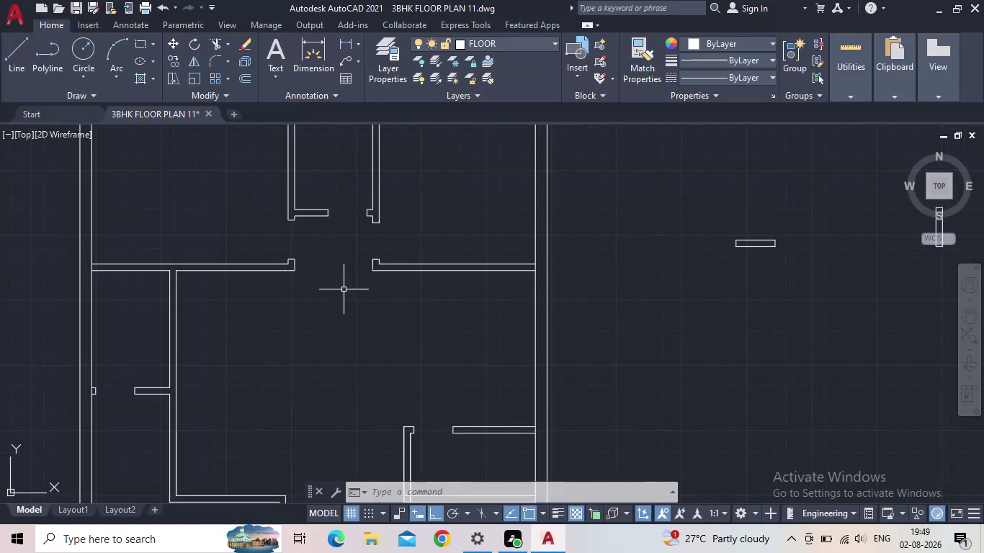
Erase the two stray wall lines right of the plan and open the architectural tool palettes.
middle_drag(347, 303, 445, 269)
scroll(down, 3)
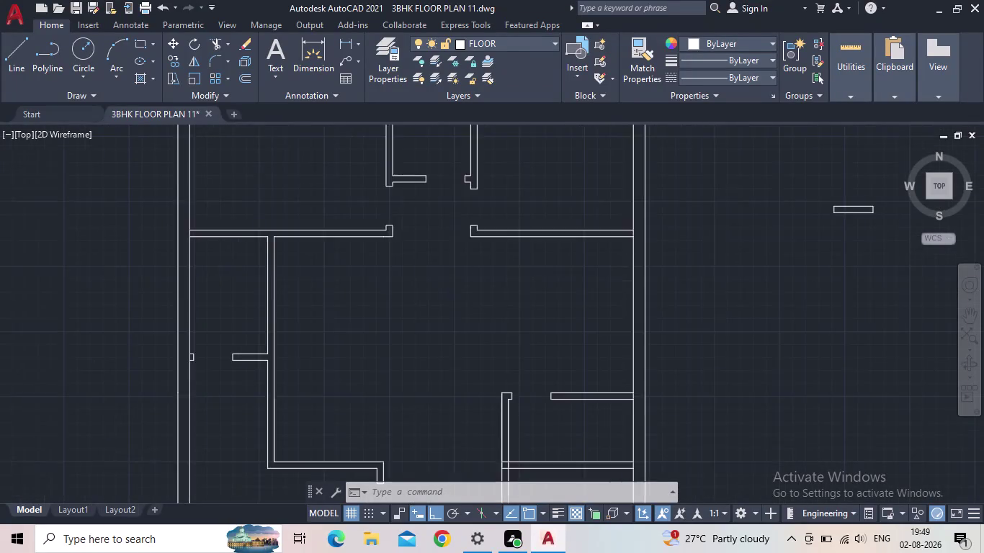
middle_drag(469, 330, 453, 229)
middle_drag(434, 258, 425, 333)
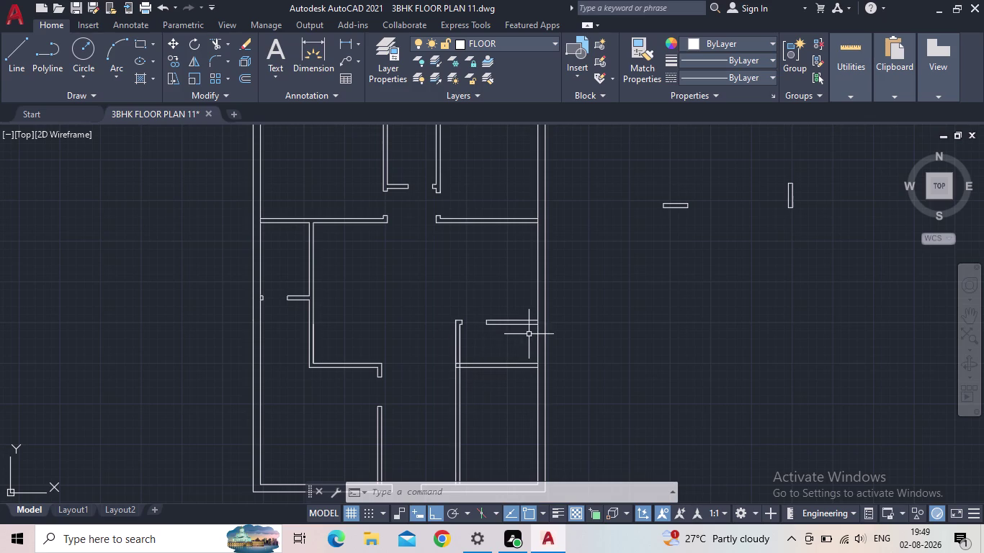
scroll(down, 3)
middle_drag(650, 342, 590, 386)
drag(606, 372, 584, 356)
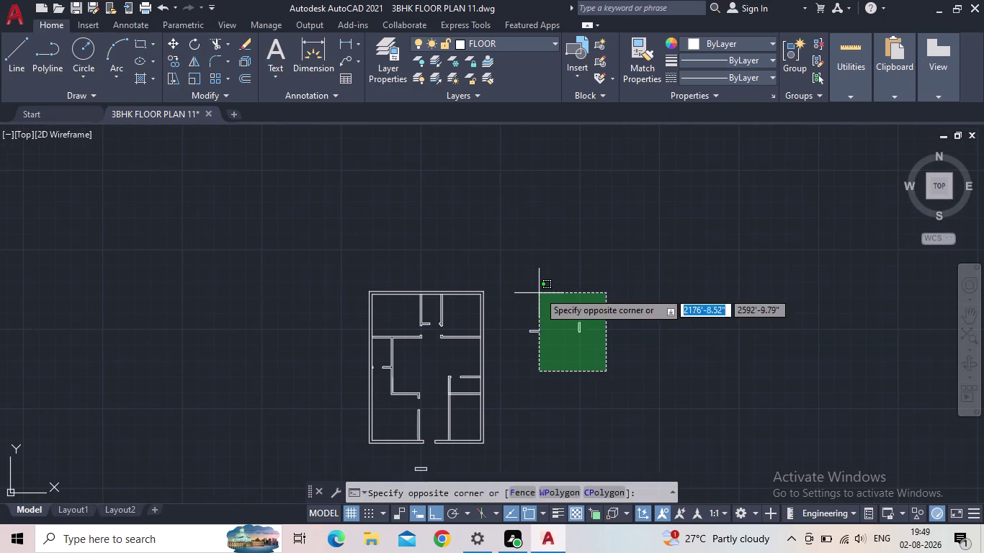
click(513, 284)
key(Delete)
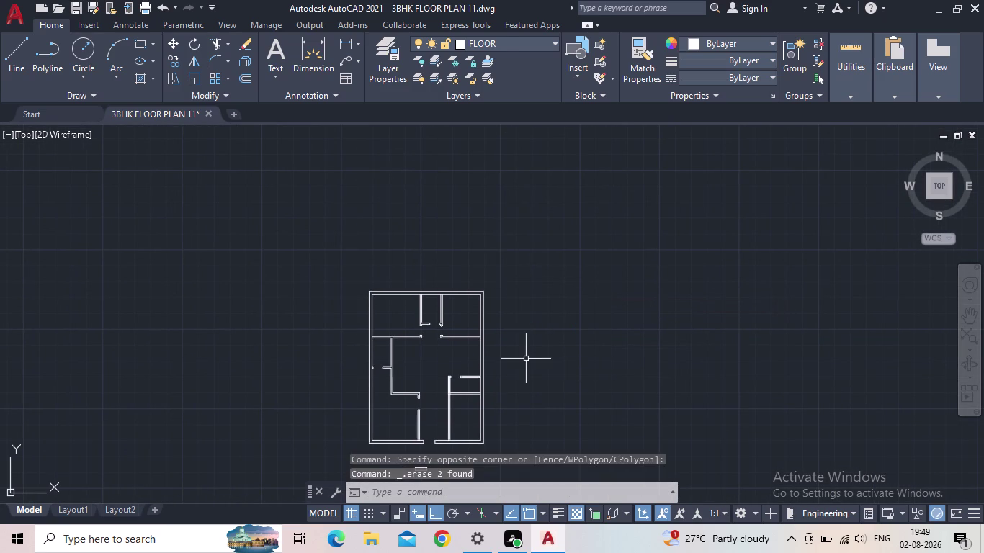
text(TOOL)
key(Return)
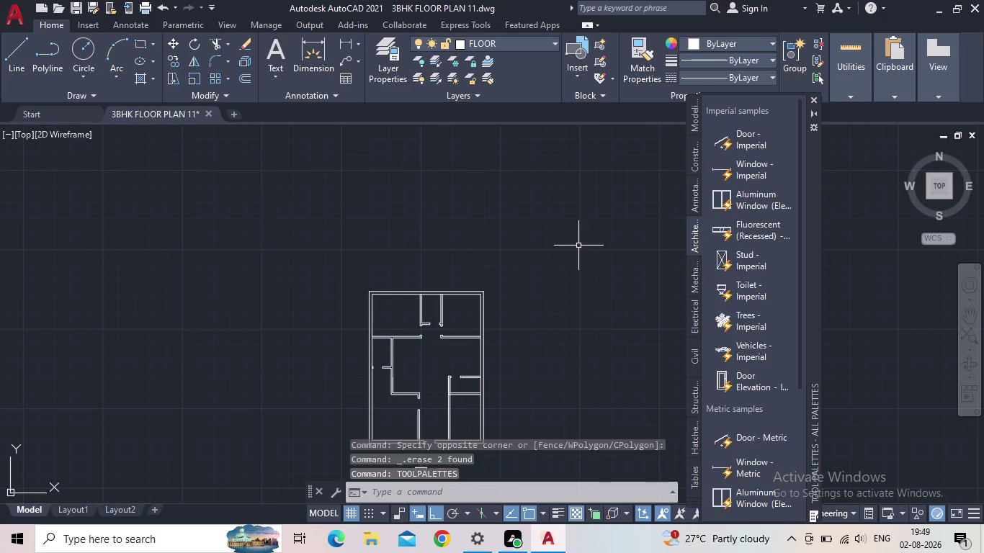
Abandon the first Door - Imperial placement and clear the stray selection.
drag(751, 140, 562, 246)
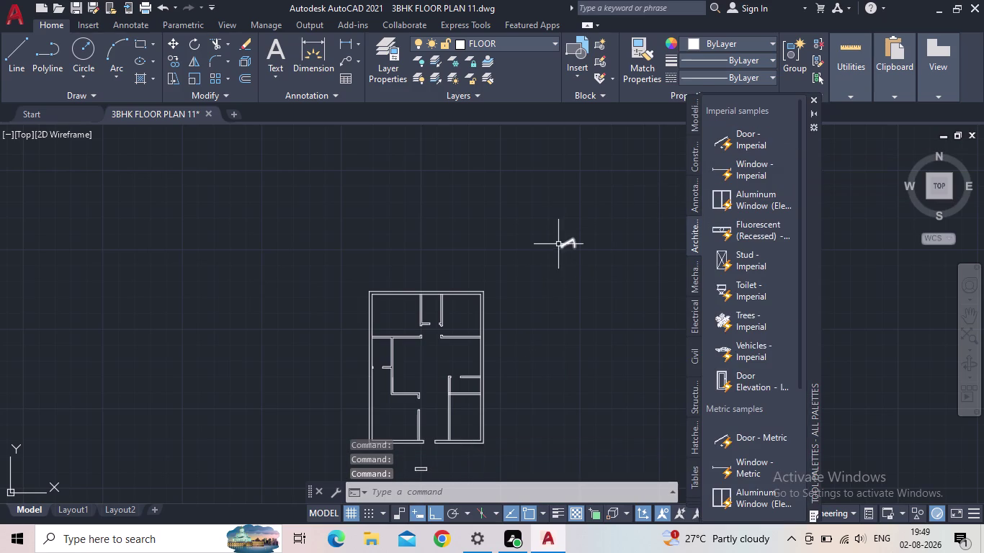
key(Escape)
click(581, 255)
click(540, 225)
key(Delete)
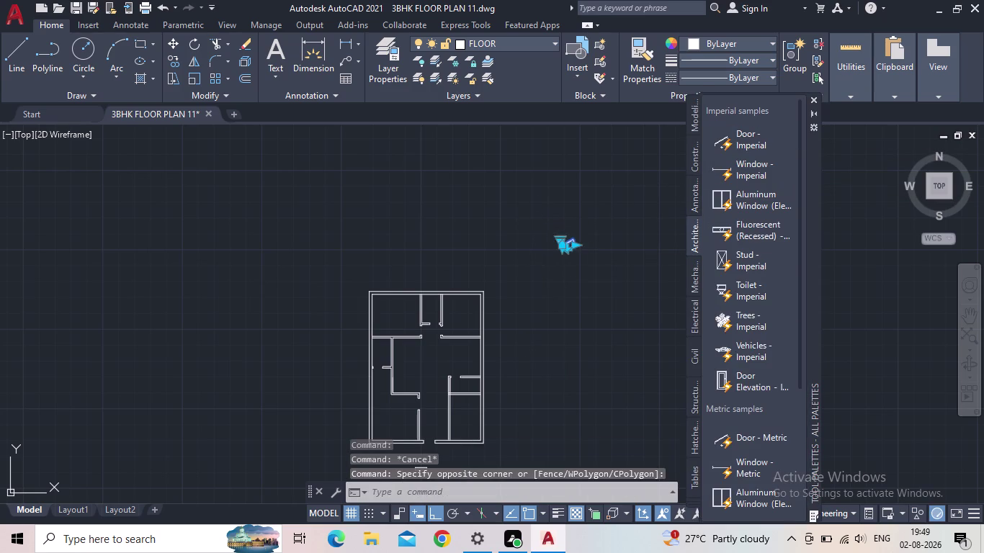
Set DOOR as the current layer in the Layer Properties Manager.
click(373, 68)
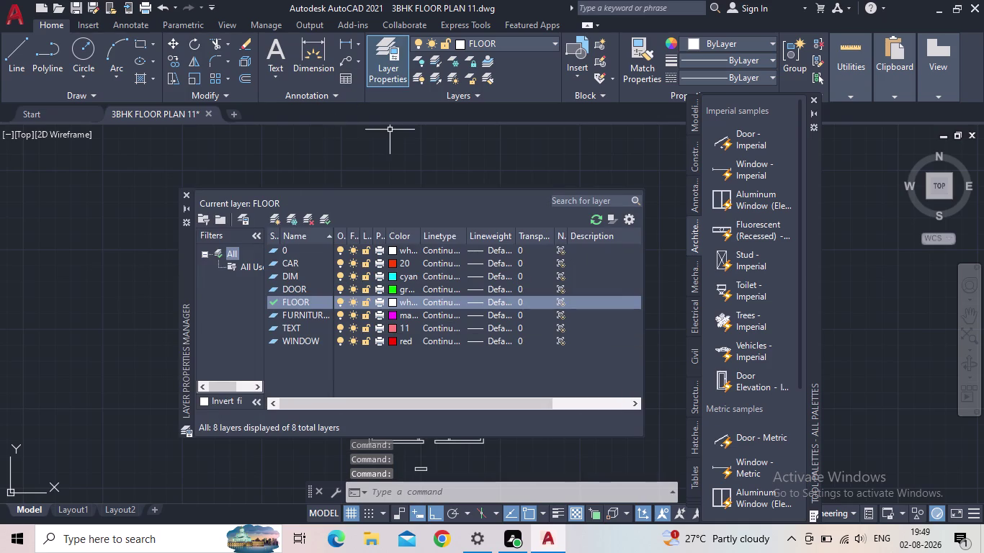
double_click(273, 290)
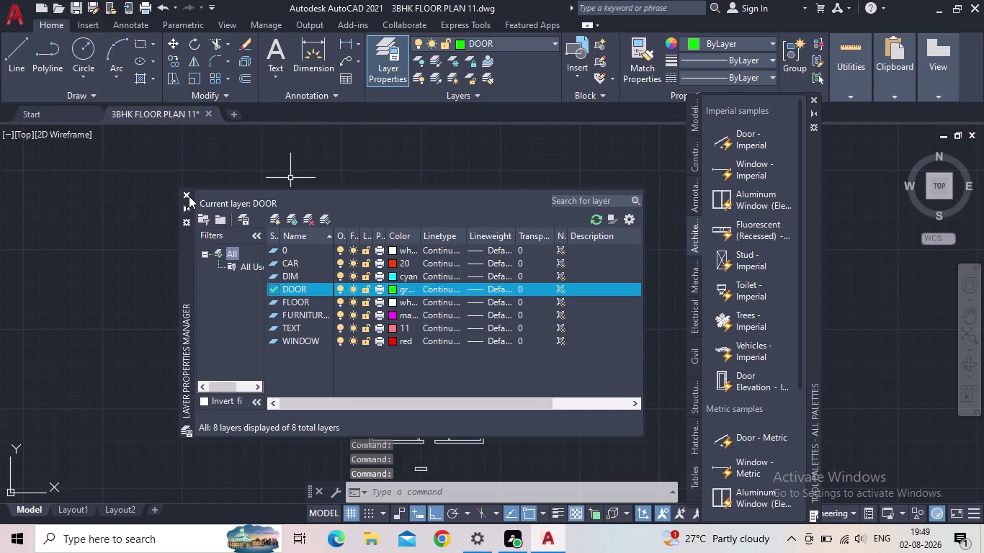
click(188, 195)
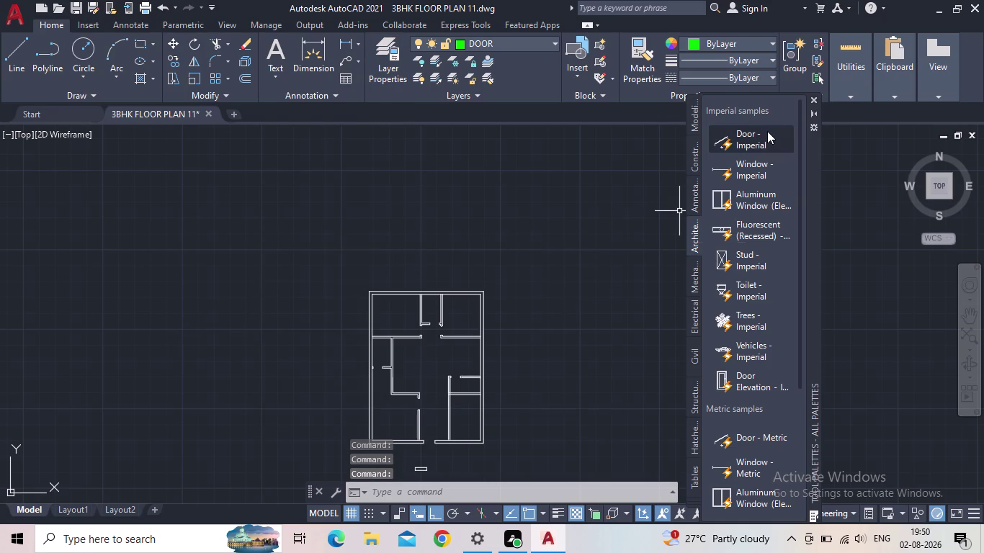
Place the Door - Imperial block in empty space and set its swing to Open 90°.
drag(759, 135, 568, 249)
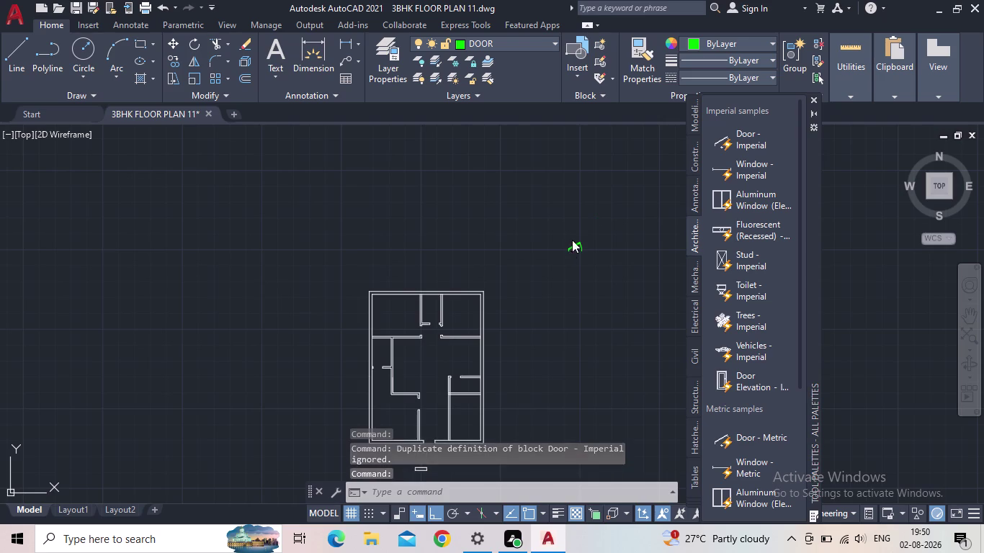
scroll(up, 3)
scroll(up, 3)
scroll(down, 3)
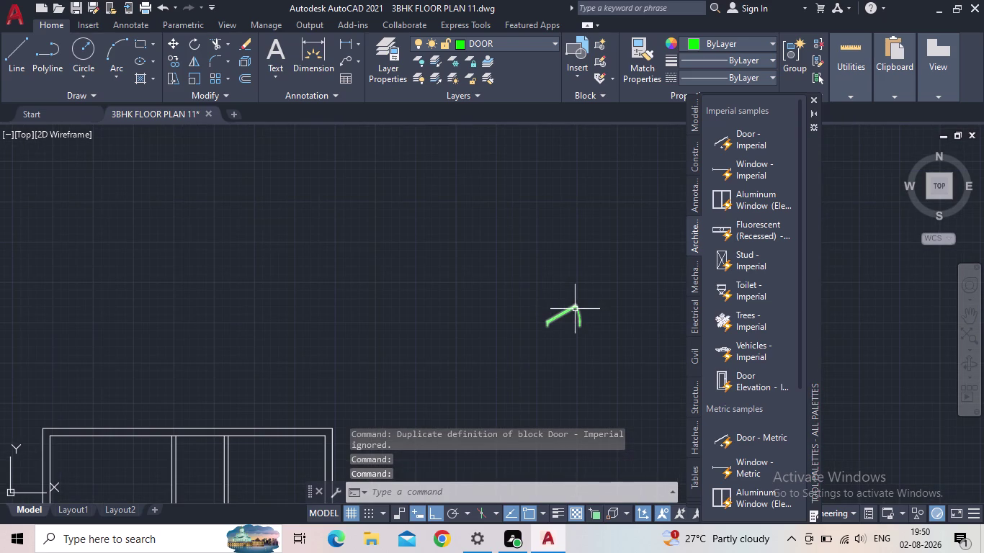
click(548, 319)
scroll(up, 3)
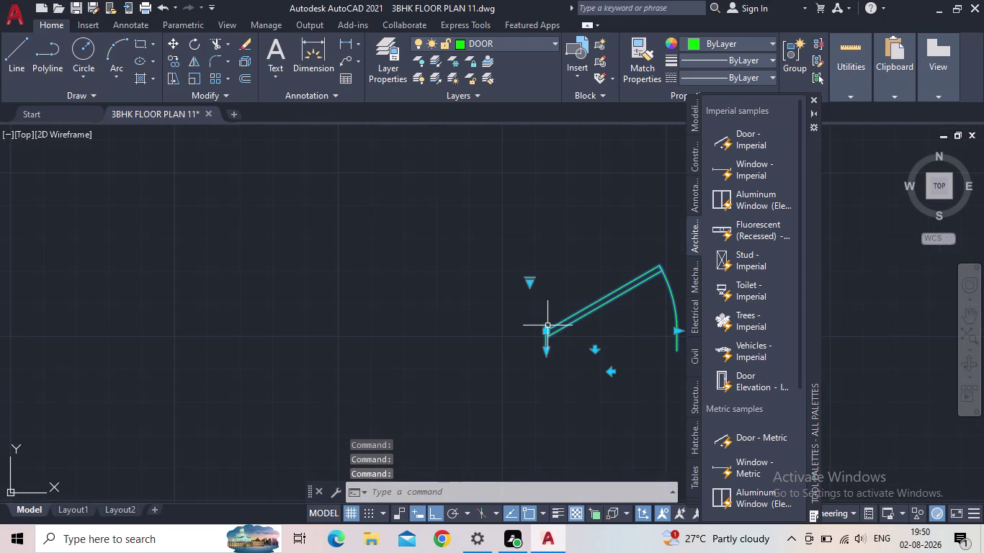
click(527, 283)
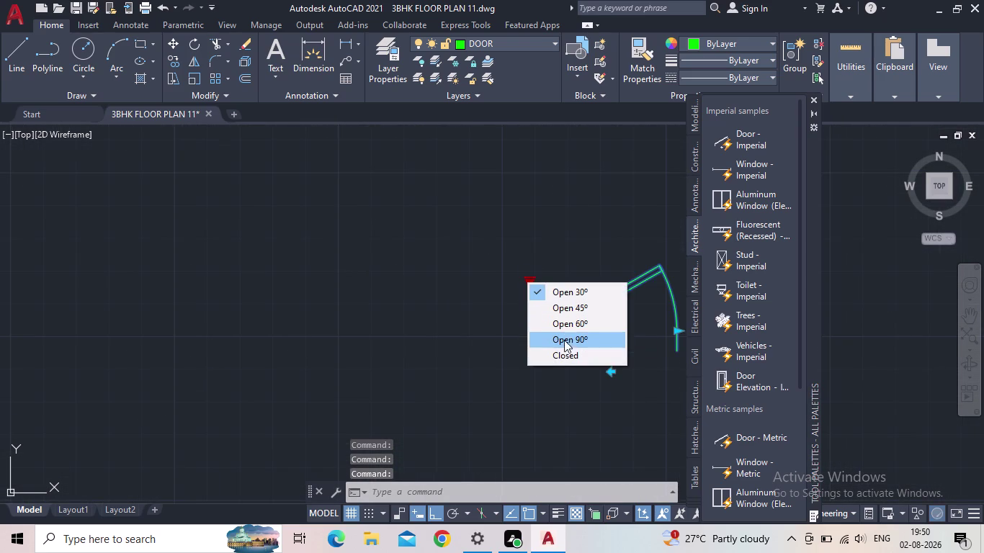
click(564, 342)
scroll(down, 3)
scroll(down, 3)
middle_drag(540, 323, 567, 312)
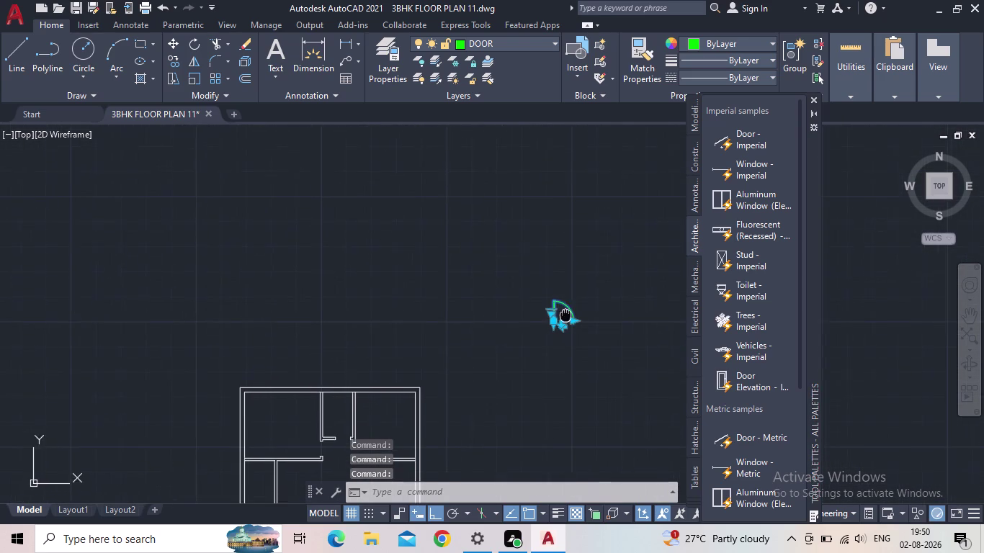
Inspect the inserted door, selecting and clearing it while panning around.
click(813, 97)
scroll(up, 3)
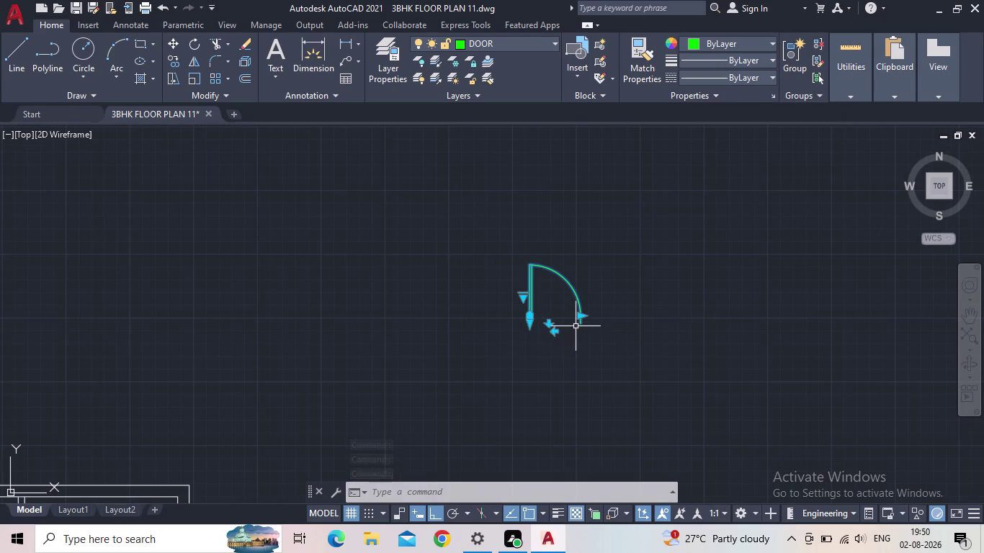
key(Escape)
middle_drag(574, 333, 670, 315)
scroll(down, 3)
drag(704, 313, 674, 305)
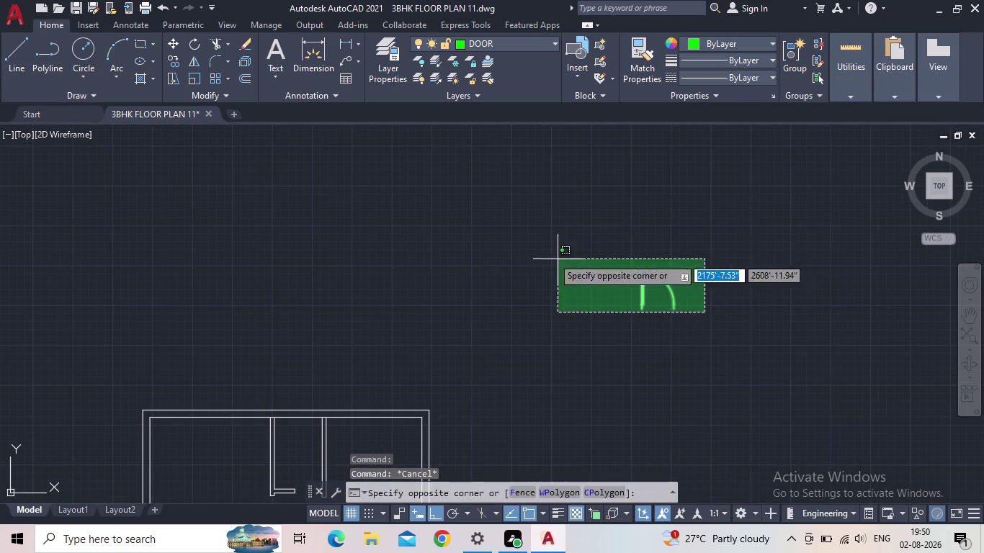
click(551, 256)
scroll(up, 3)
key(Escape)
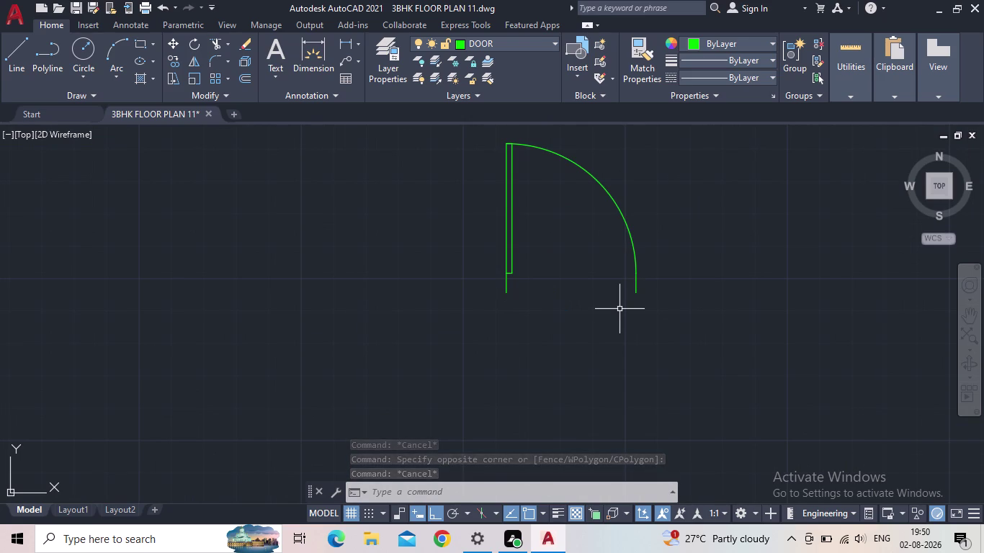
Copy the door twice to the left with COPY.
scroll(down, 3)
middle_drag(573, 311, 607, 398)
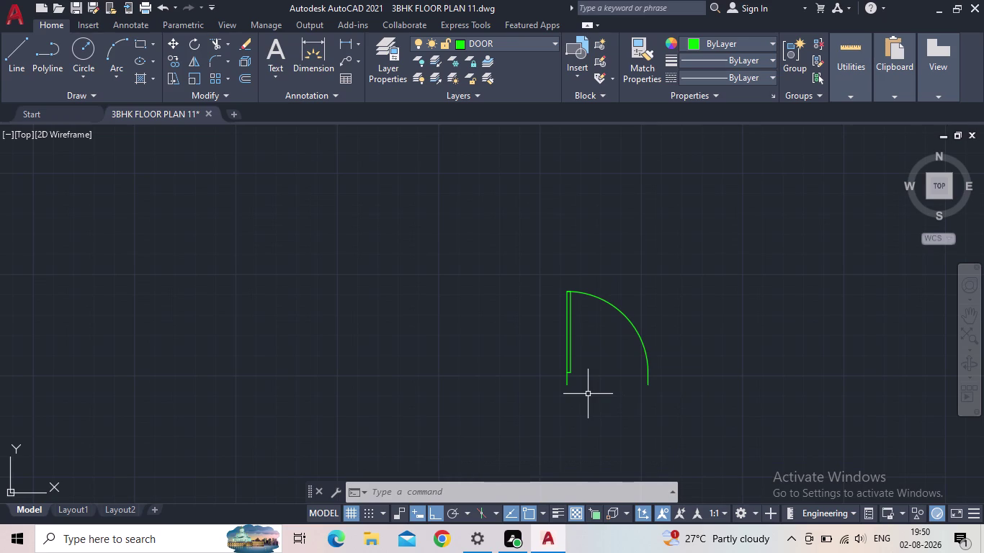
scroll(down, 3)
scroll(up, 3)
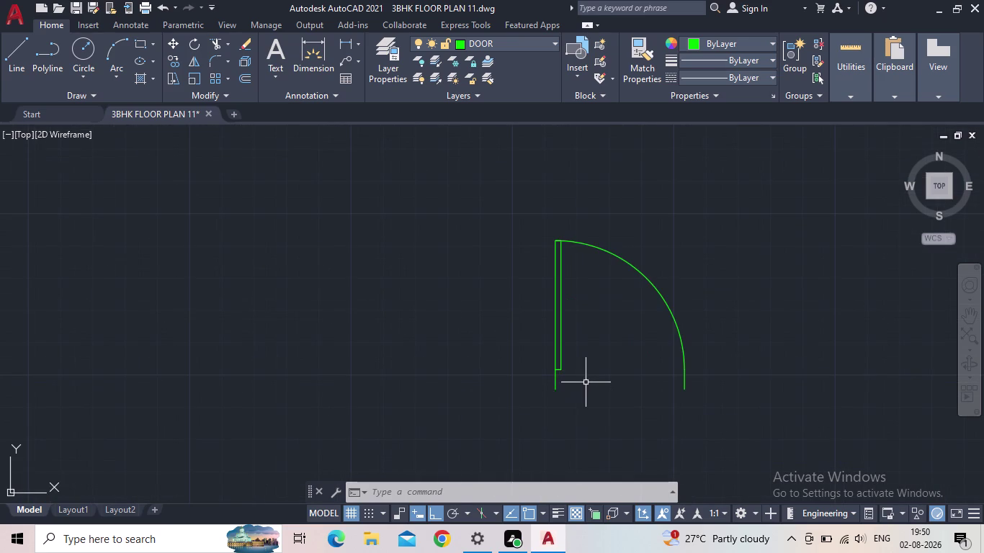
drag(585, 380, 555, 367)
click(496, 343)
key(c)
key(o)
key(Return)
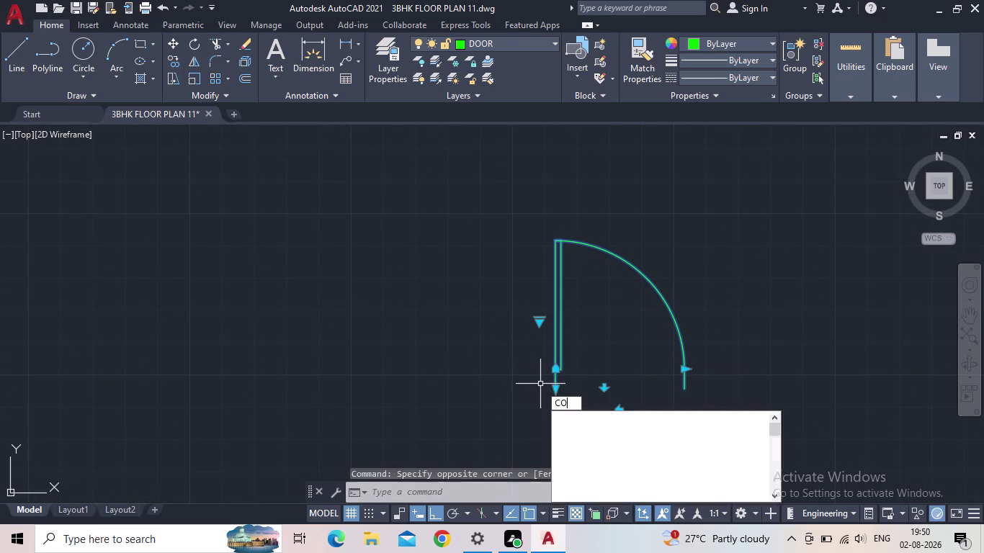
click(555, 386)
middle_drag(368, 366, 569, 373)
scroll(down, 3)
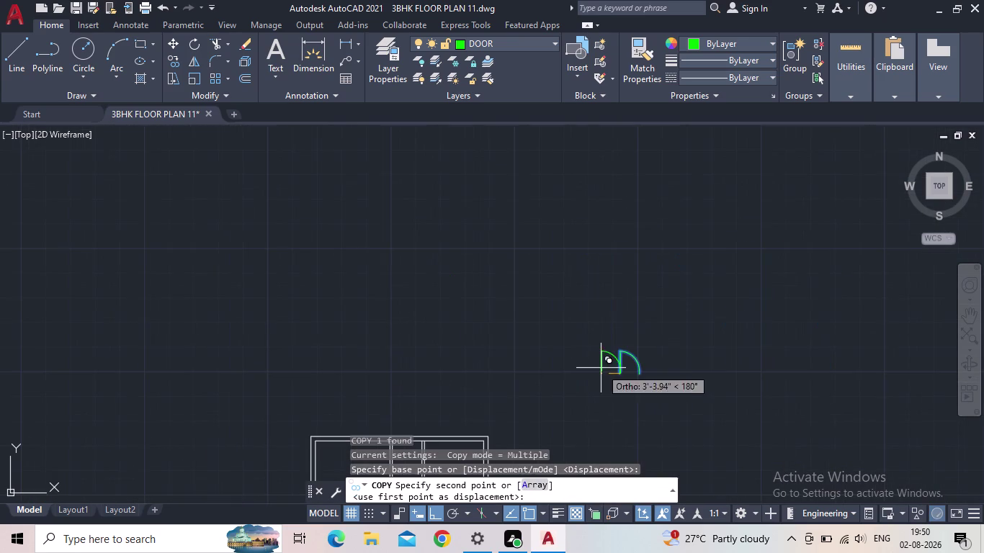
click(546, 368)
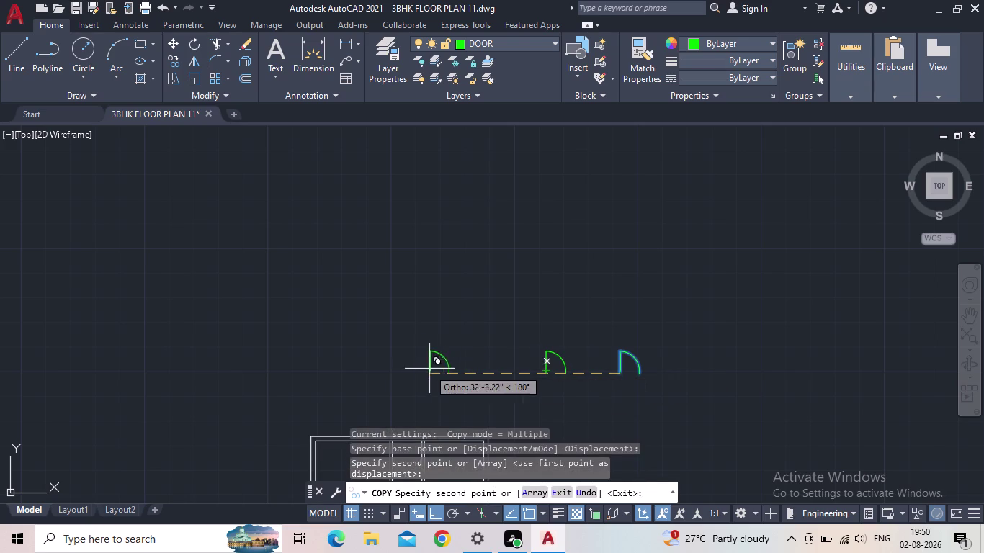
click(416, 369)
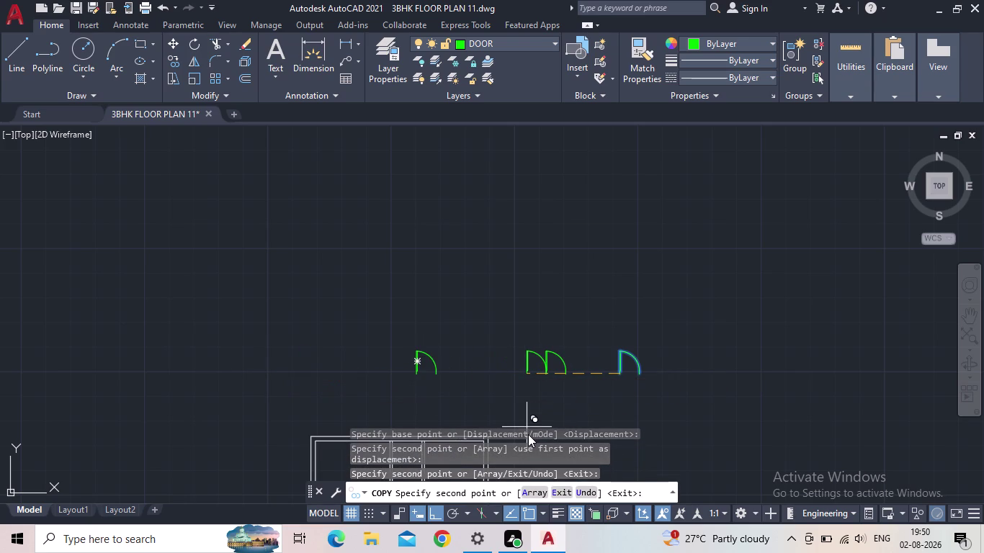
key(Escape)
Select one of the copied doors.
middle_drag(633, 377, 497, 322)
scroll(up, 3)
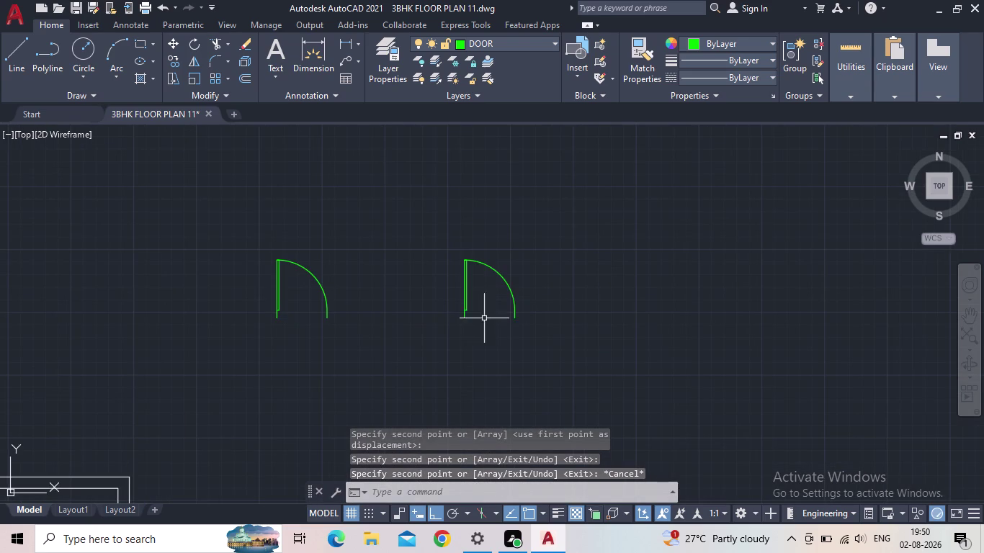
drag(504, 320, 486, 319)
click(442, 301)
scroll(up, 3)
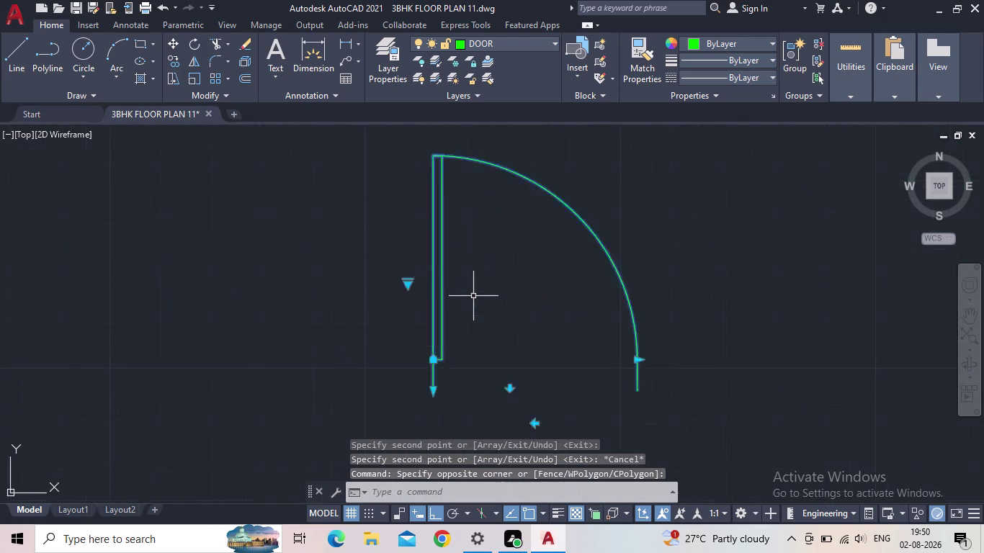
scroll(up, 3)
scroll(down, 3)
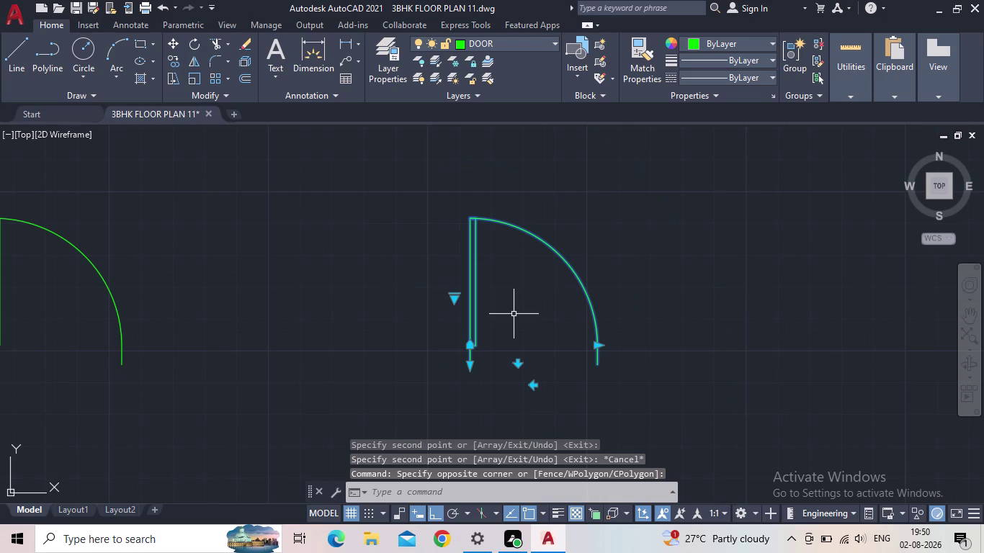
Start SCALE on the copied door with the base point at its hinge end.
key(s)
key(c)
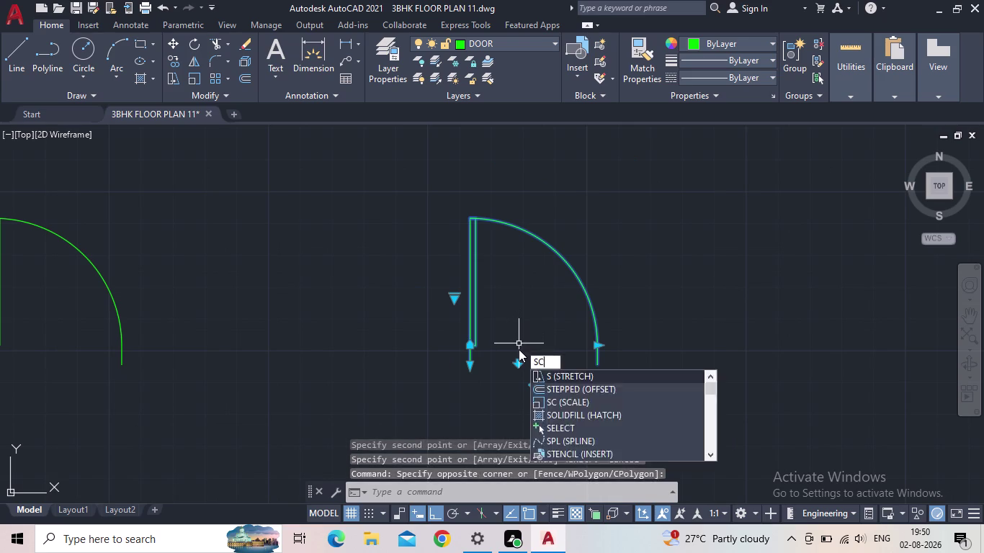
key(space)
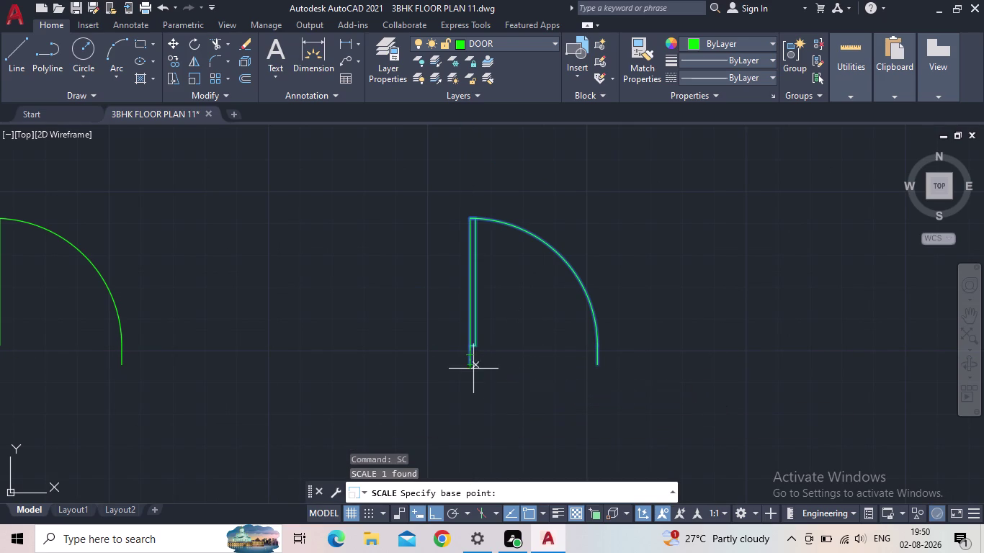
scroll(up, 3)
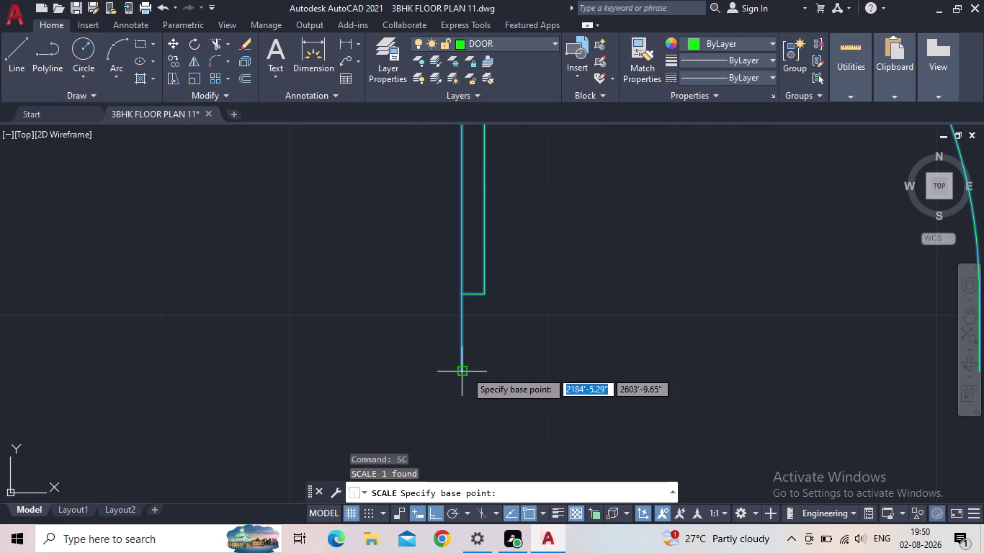
click(462, 372)
middle_click(708, 362)
scroll(down, 3)
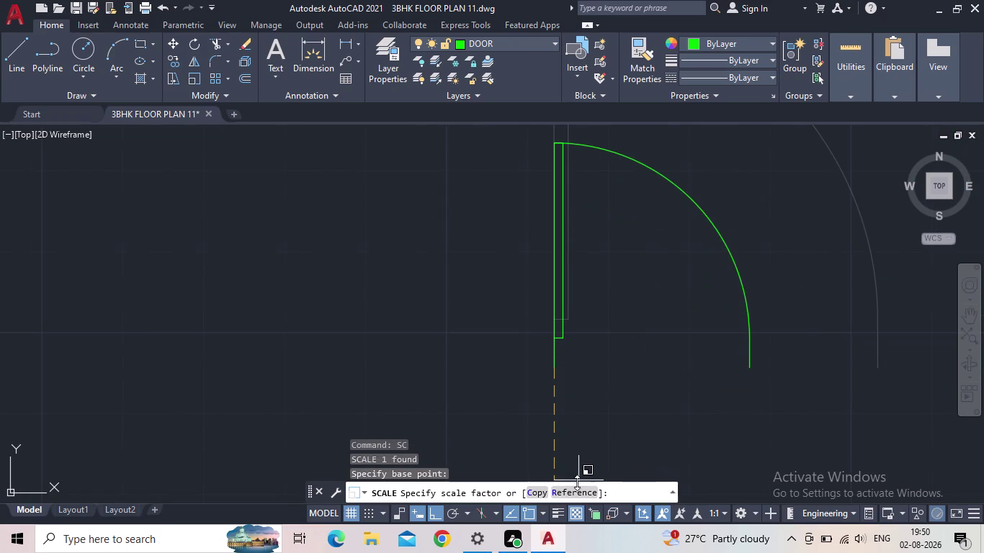
Scale by reference from hinge to arc end so the door width becomes 2'6".
click(575, 489)
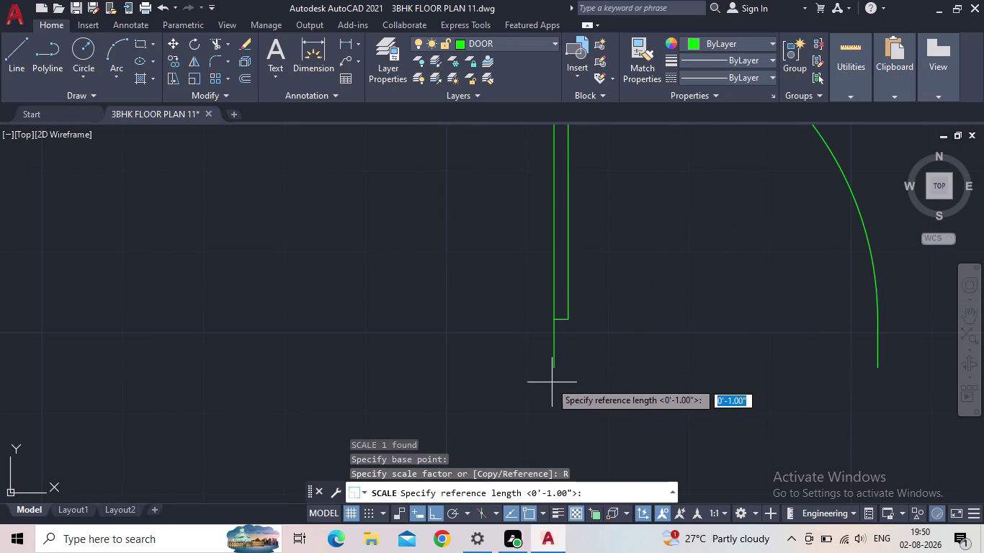
drag(557, 367, 566, 365)
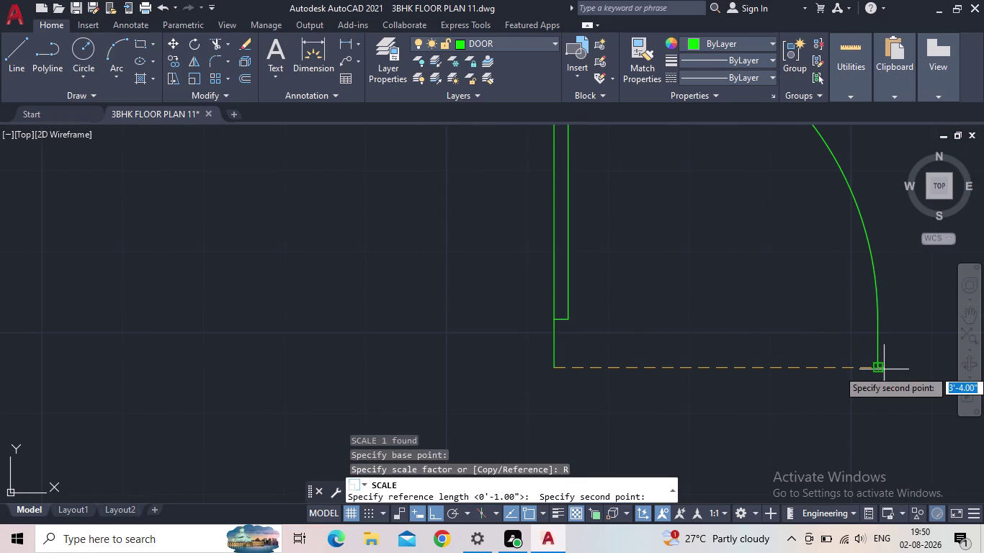
click(880, 370)
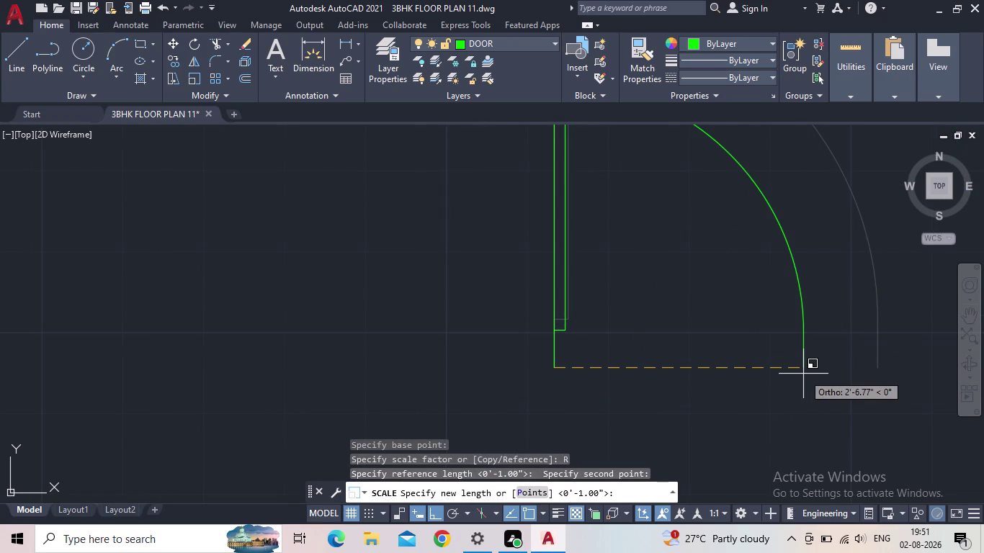
text(2')
text(6)
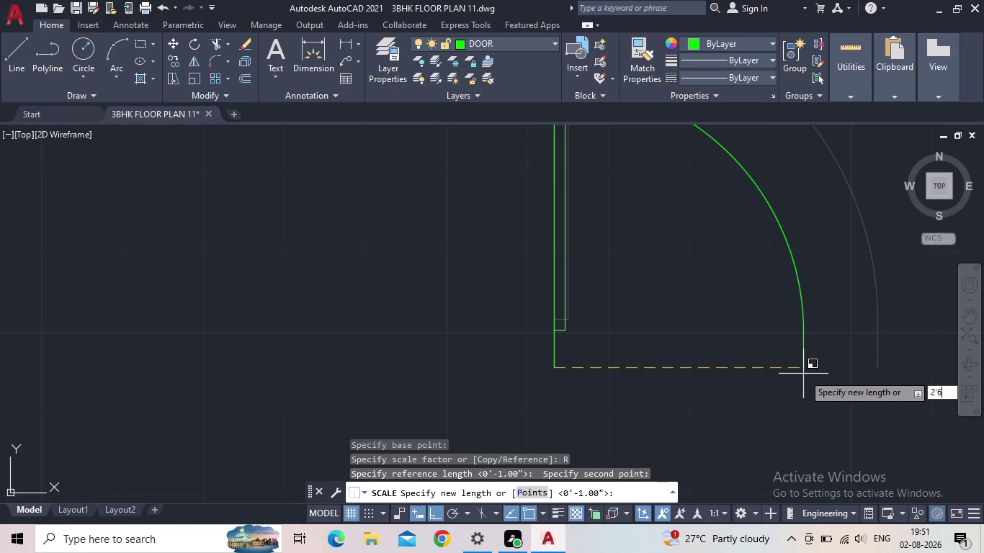
text(")
key(Return)
scroll(up, 3)
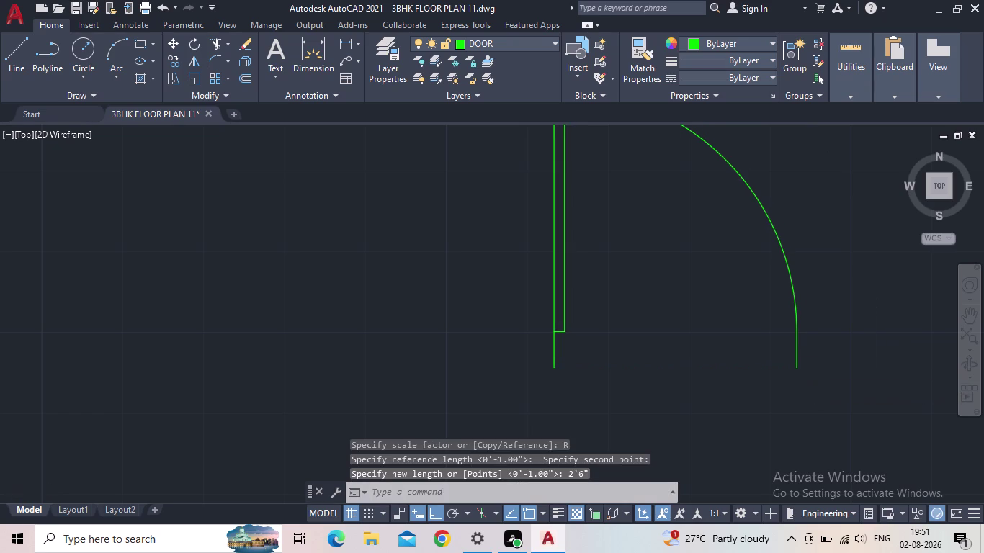
scroll(down, 3)
scroll(down, 3)
middle_drag(761, 358, 698, 323)
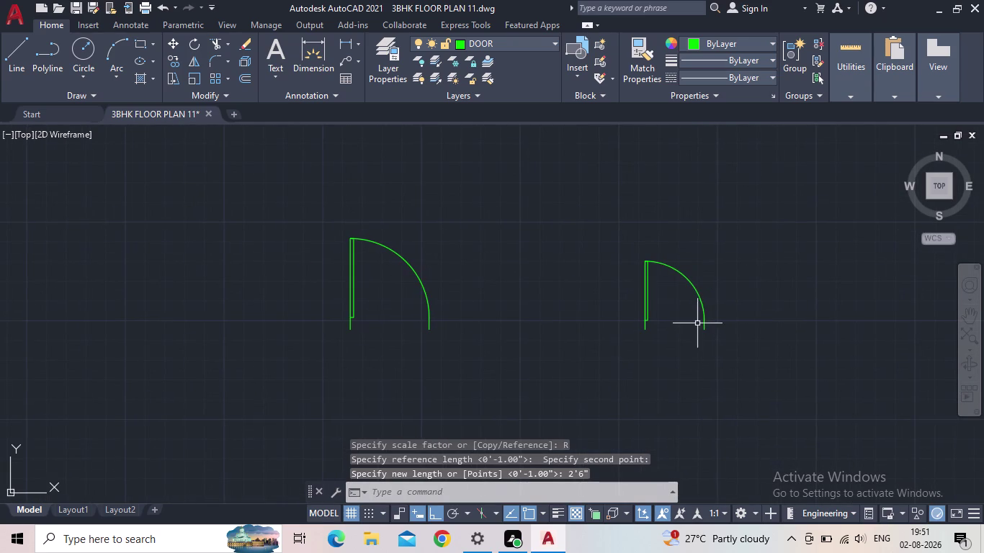
Flip the small door with its flip grip so it swings the other way.
click(679, 327)
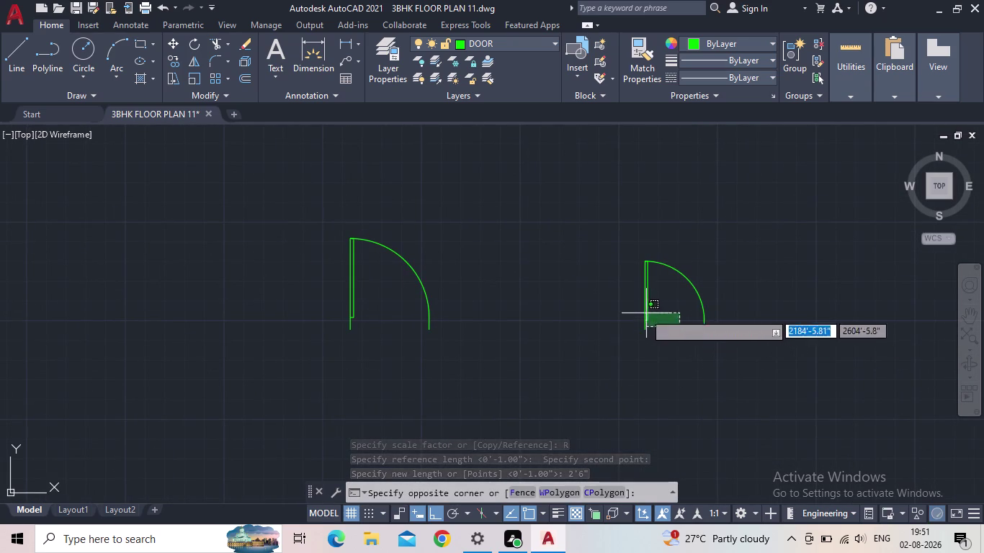
click(617, 304)
scroll(up, 3)
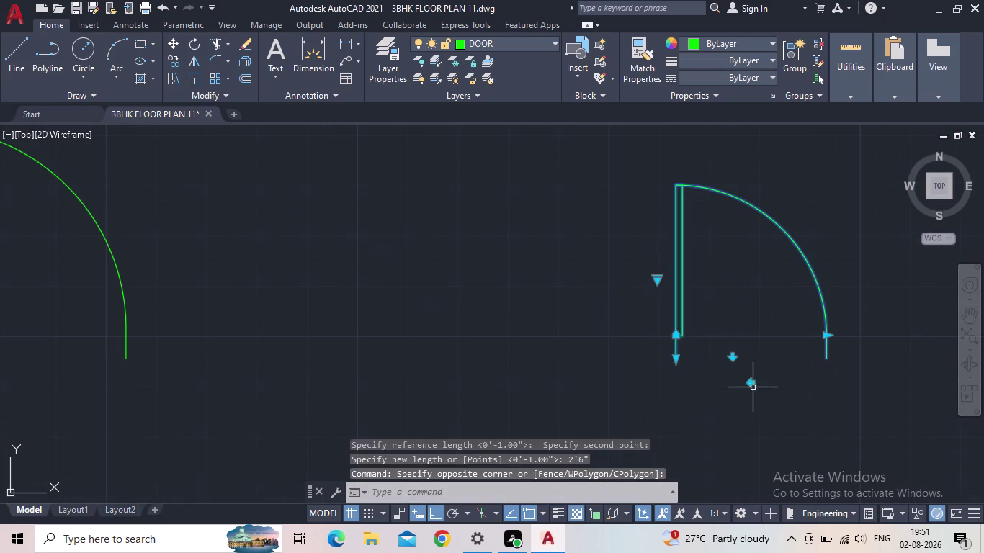
click(749, 386)
key(Escape)
scroll(down, 3)
middle_drag(767, 350, 767, 350)
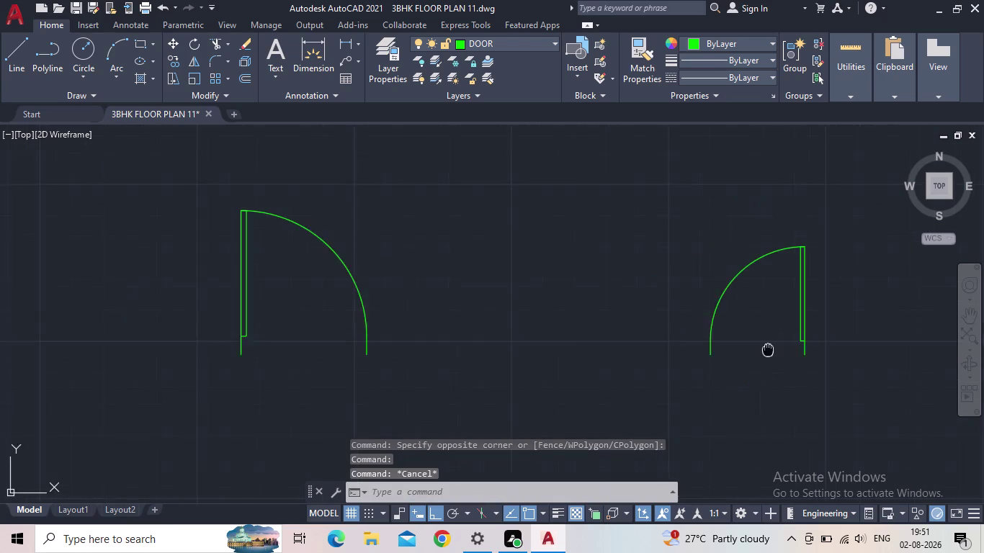
middle_drag(767, 350, 736, 352)
Copy the flipped small door to a spot below it.
drag(716, 334, 686, 317)
click(638, 299)
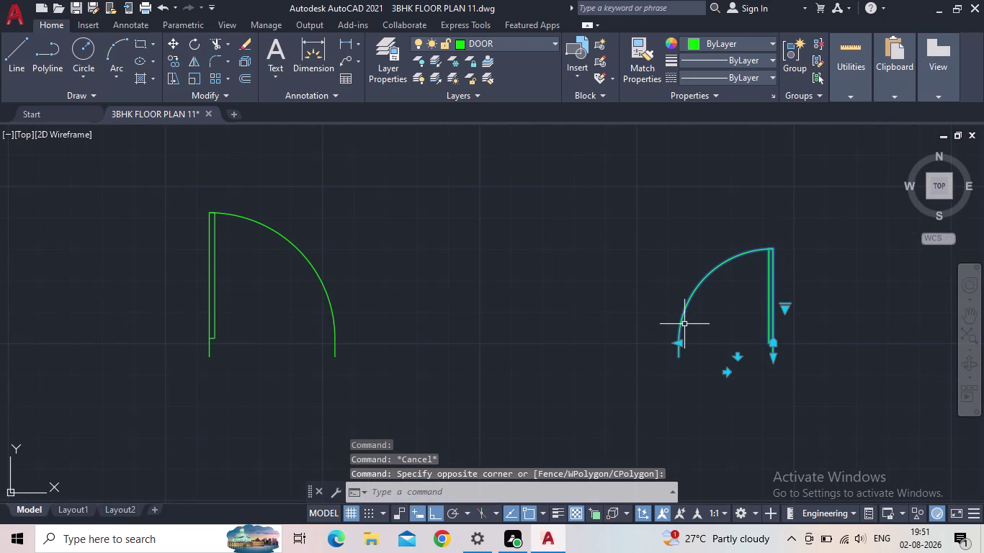
key(c)
key(o)
key(Return)
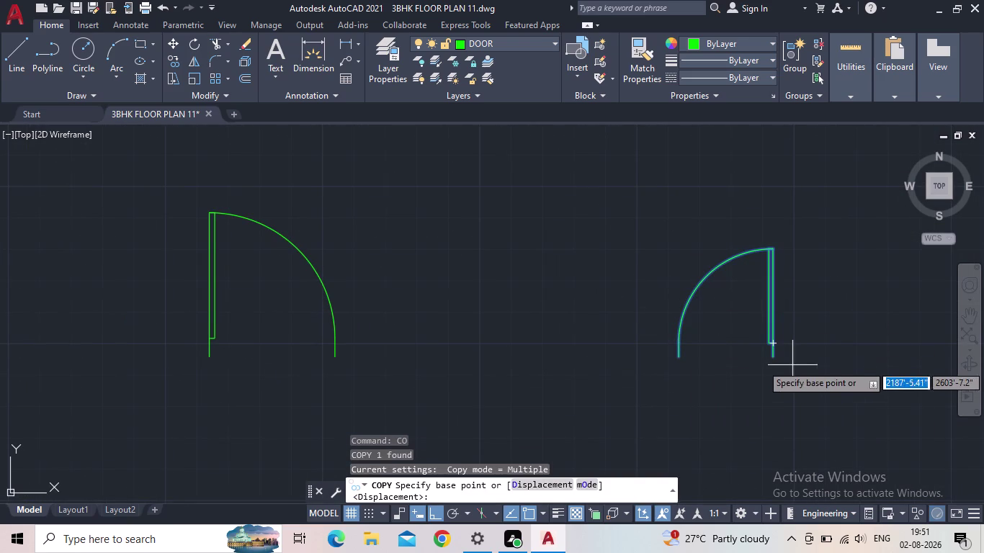
drag(774, 358, 773, 371)
middle_drag(795, 479, 778, 360)
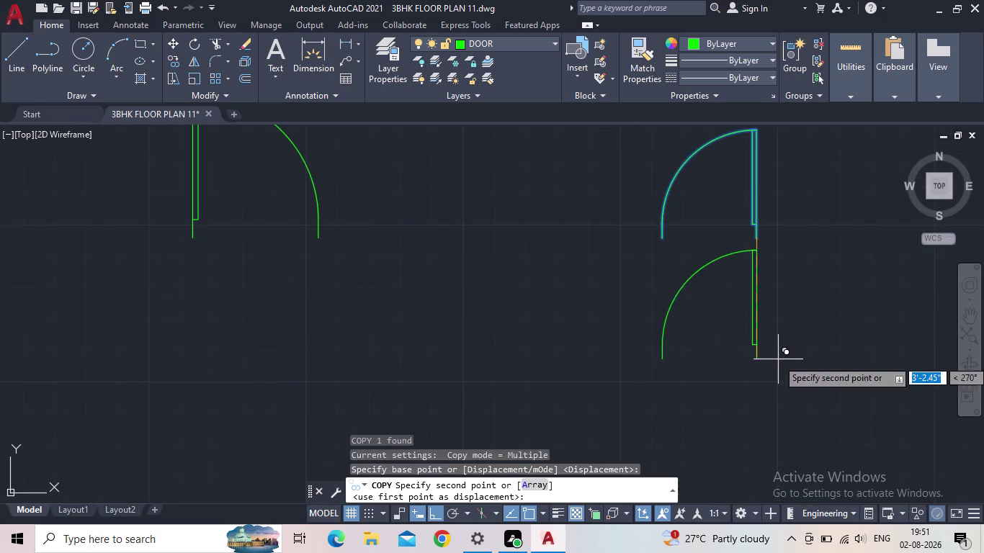
click(782, 417)
middle_drag(806, 432, 860, 296)
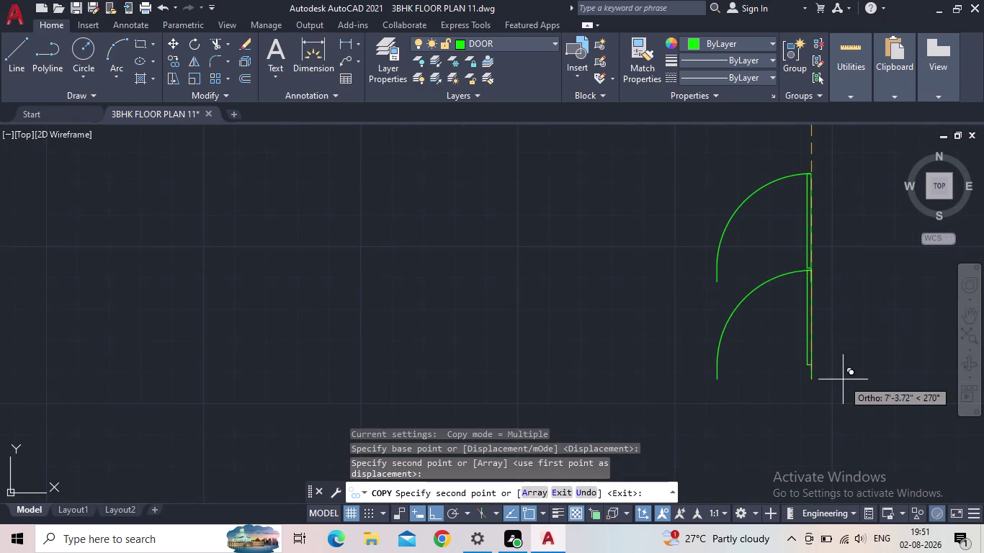
key(Escape)
middle_drag(834, 211, 769, 285)
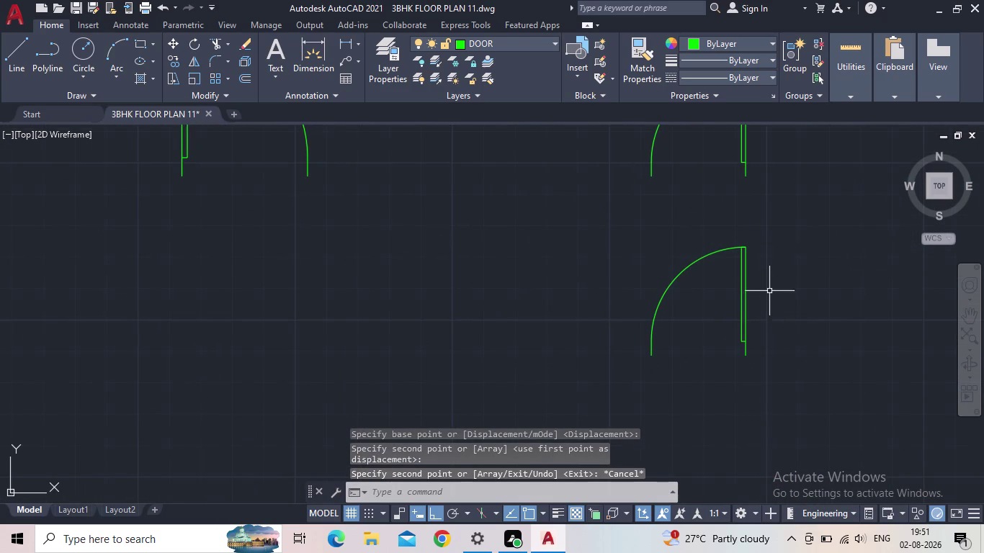
Rotate the lower door copy a quarter turn about its hinge.
click(763, 327)
click(723, 315)
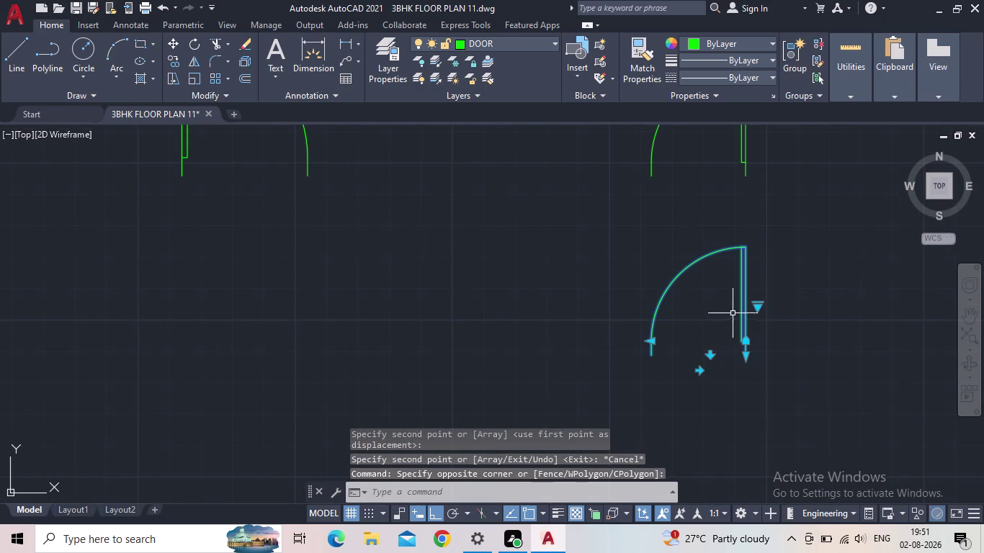
key(r)
key(o)
key(Return)
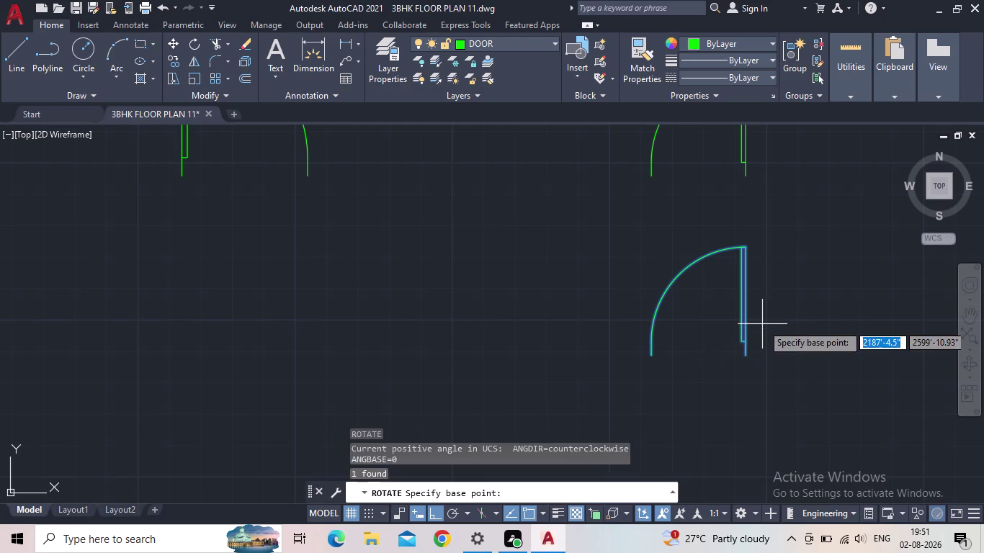
click(745, 357)
click(768, 261)
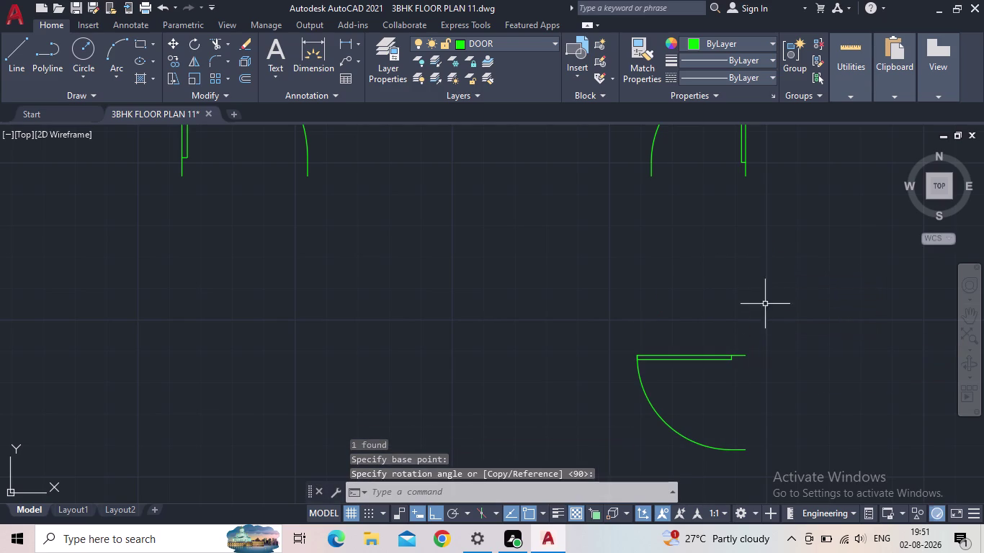
key(Escape)
Copy the rotated door to the right.
drag(766, 376, 741, 369)
click(683, 335)
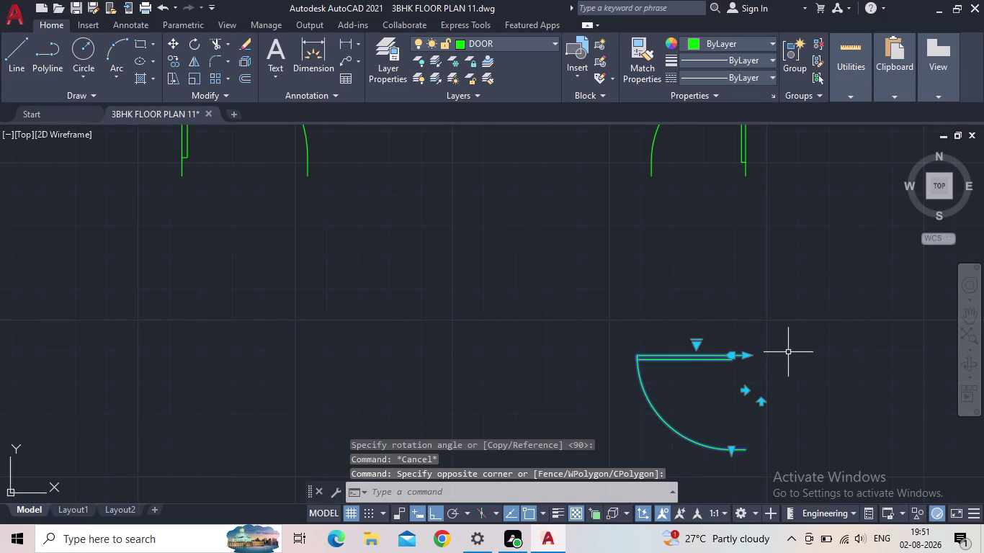
key(c)
key(o)
key(Return)
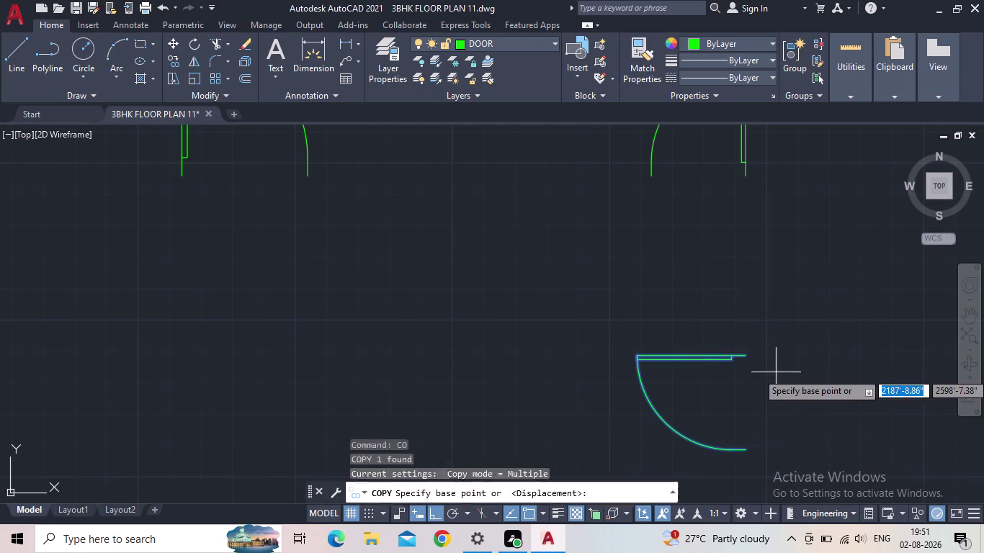
click(744, 359)
click(919, 371)
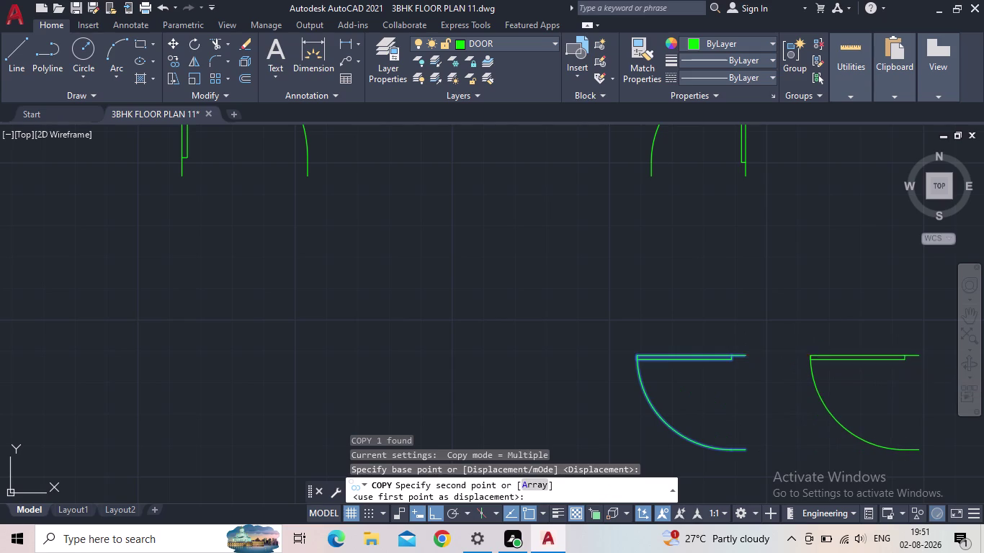
key(Escape)
middle_drag(896, 372, 660, 344)
Flip the right-hand copy to swing the opposite direction.
click(660, 344)
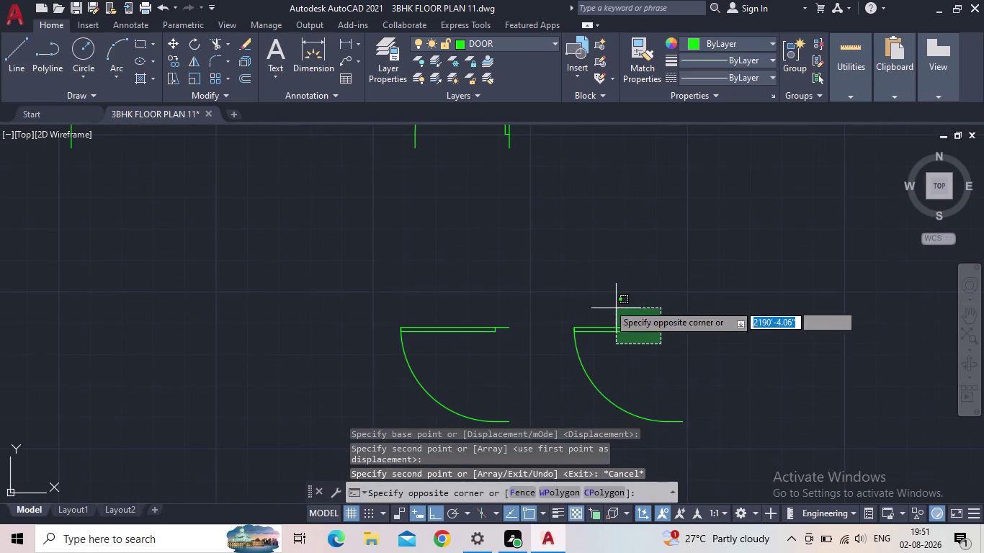
click(593, 290)
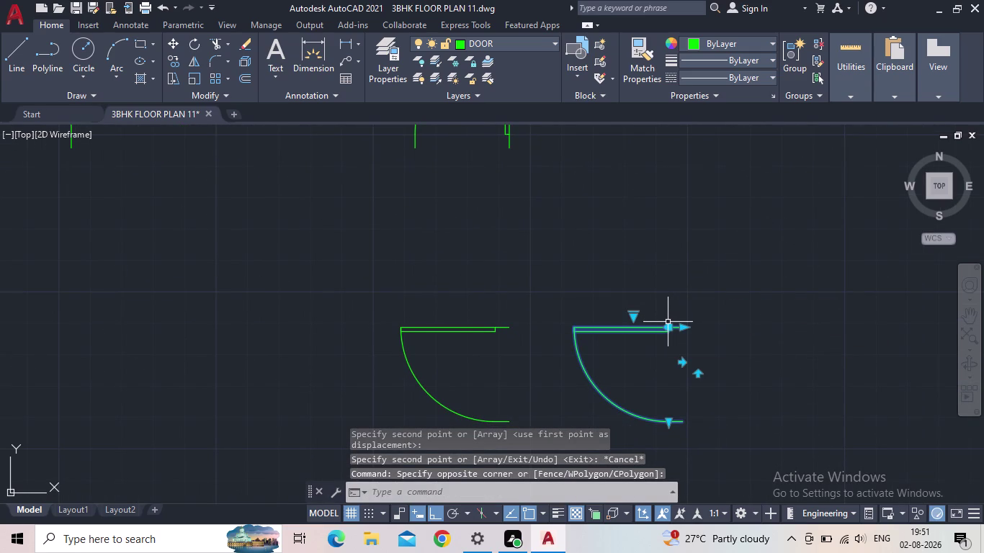
click(685, 364)
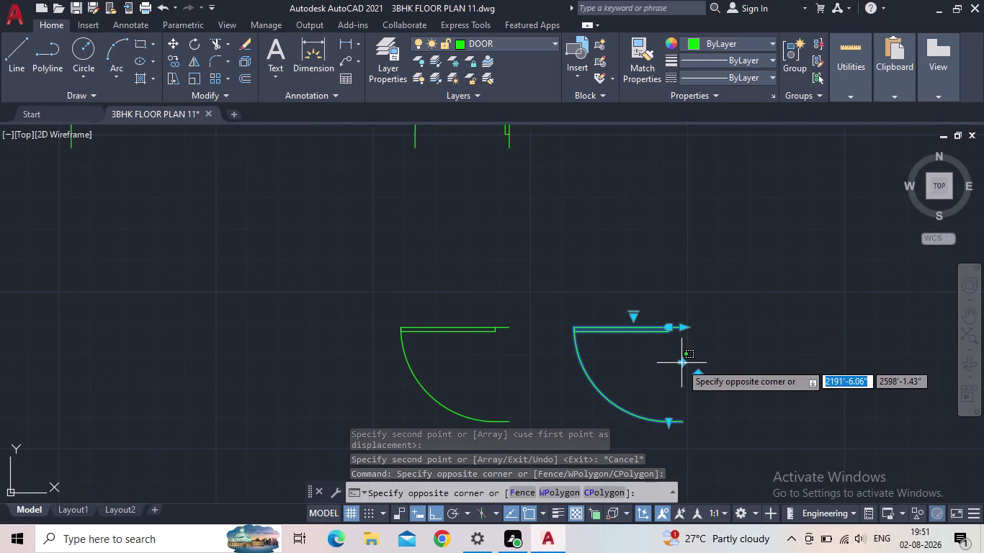
click(680, 363)
click(685, 362)
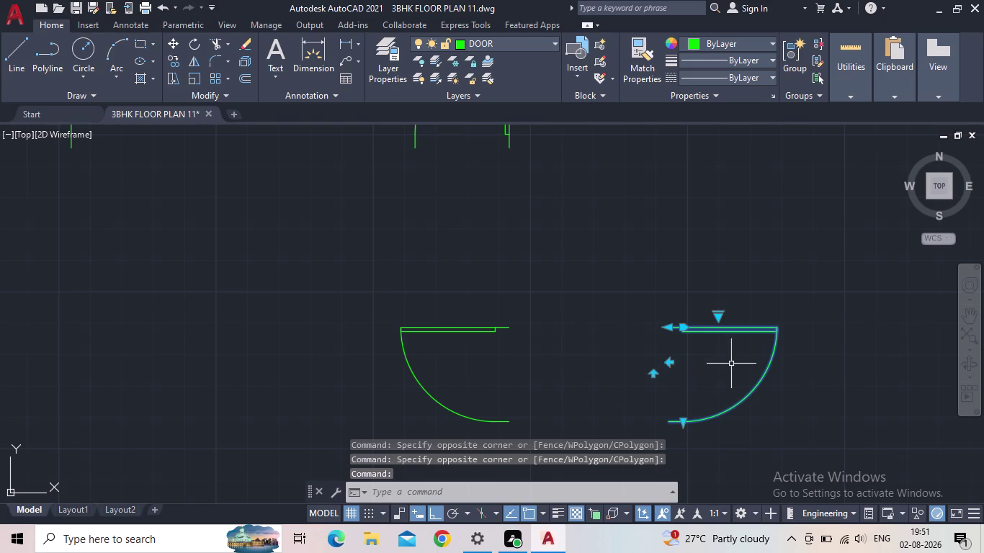
key(Escape)
scroll(down, 3)
middle_drag(643, 382, 667, 364)
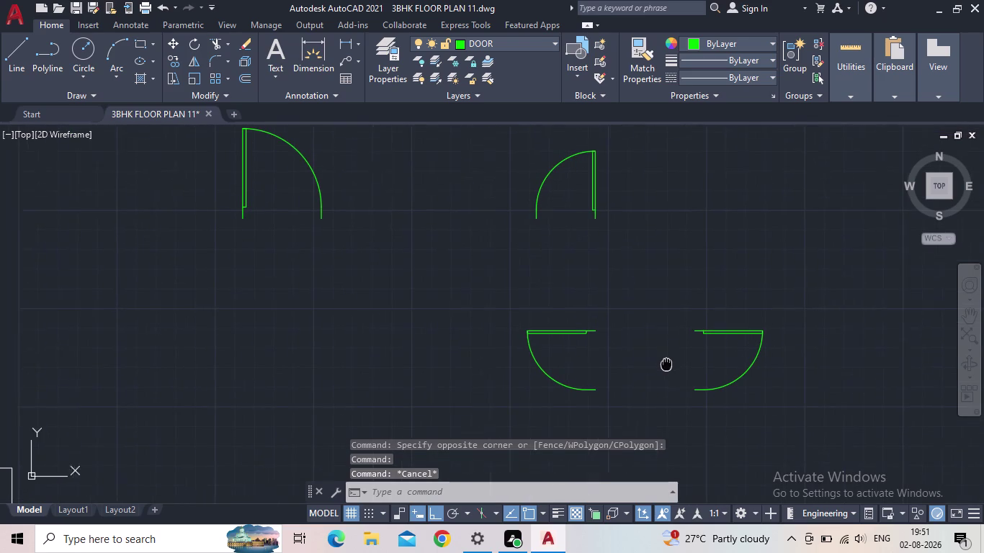
Copy the small upper door with CO and place it at a doorway corner.
drag(625, 221, 607, 205)
click(587, 182)
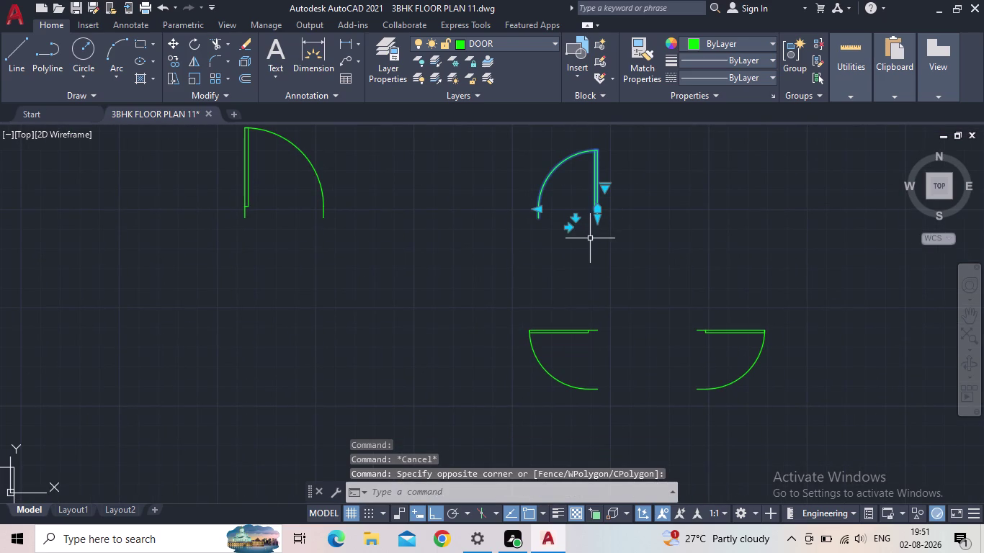
text(C)
text(O)
key(Return)
click(597, 219)
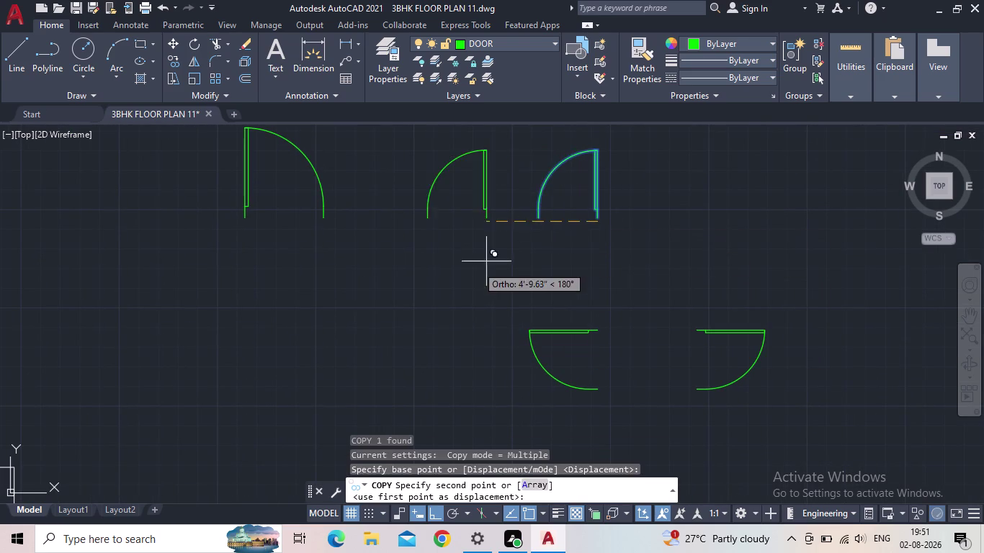
middle_drag(467, 270, 672, 231)
scroll(down, 3)
click(434, 513)
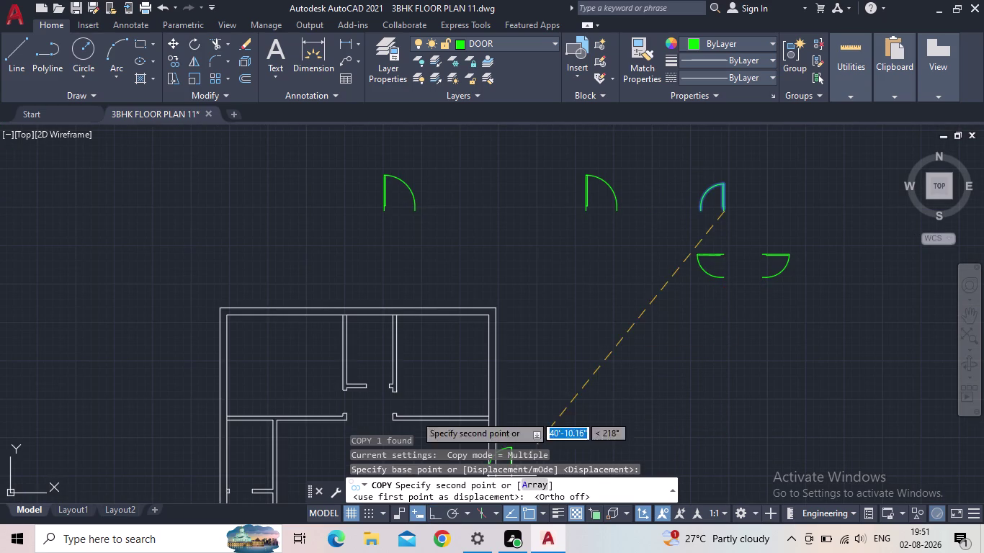
middle_drag(386, 373, 500, 340)
scroll(up, 3)
scroll(up, 3)
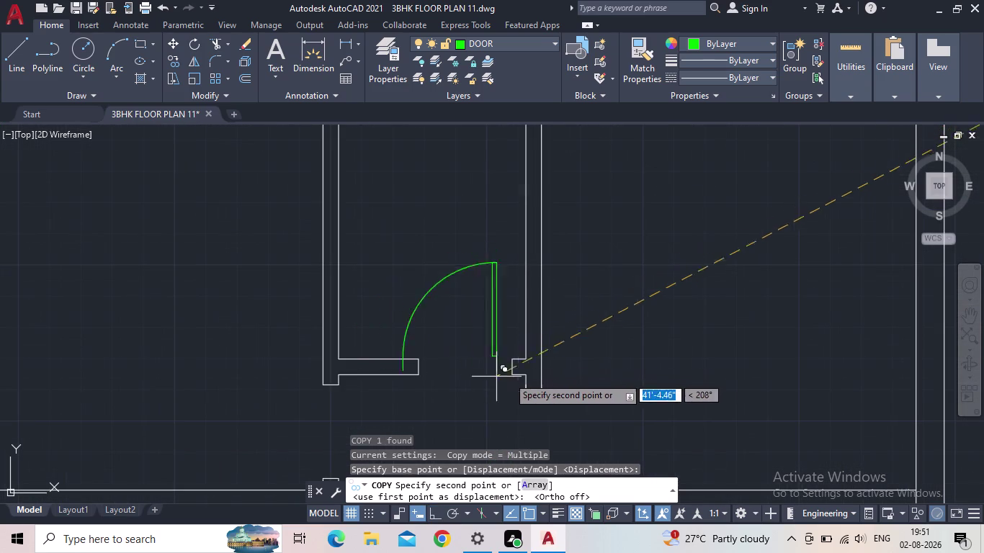
scroll(up, 3)
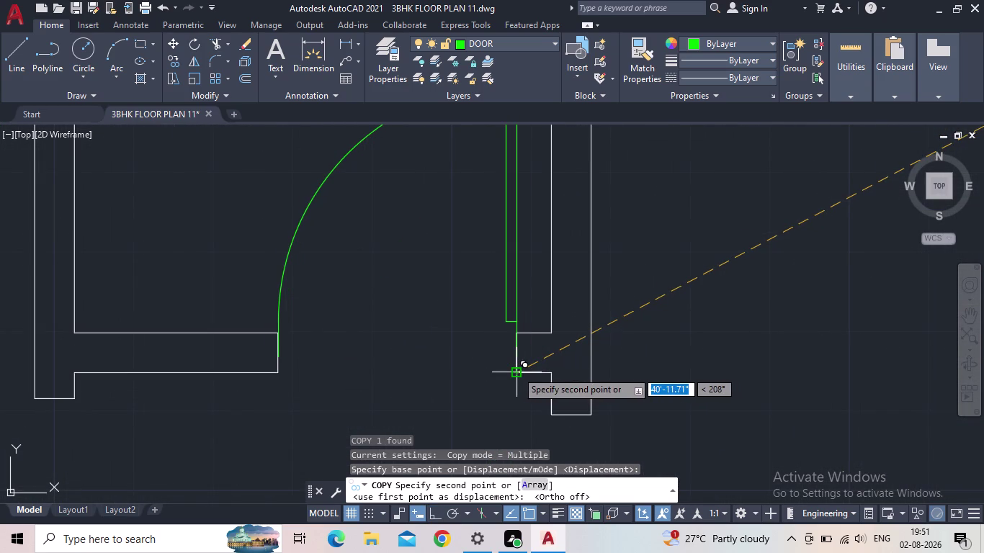
click(516, 371)
Place a second door copy in the next doorway and end the copy.
scroll(down, 3)
middle_drag(756, 341, 749, 350)
scroll(down, 3)
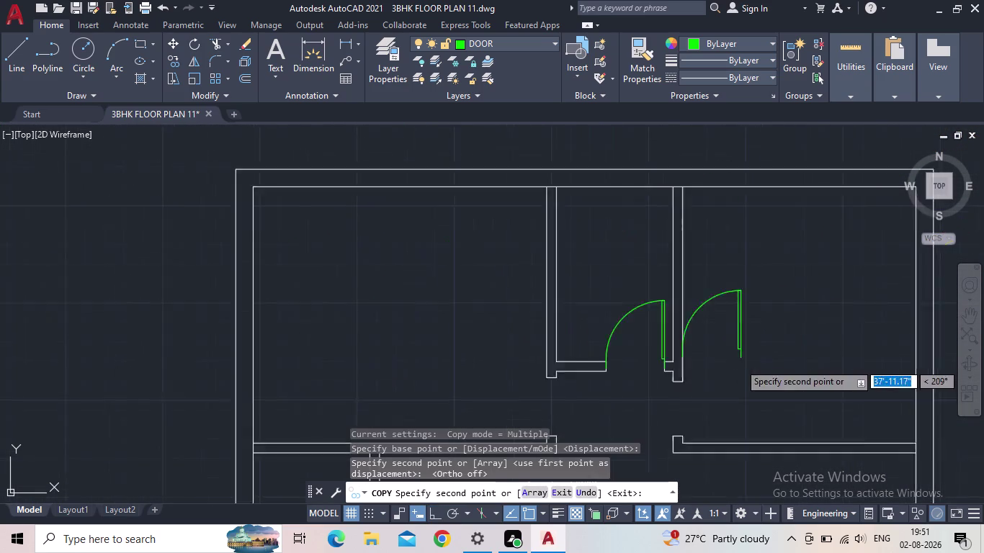
scroll(down, 3)
middle_drag(741, 374, 608, 258)
middle_drag(478, 365, 727, 294)
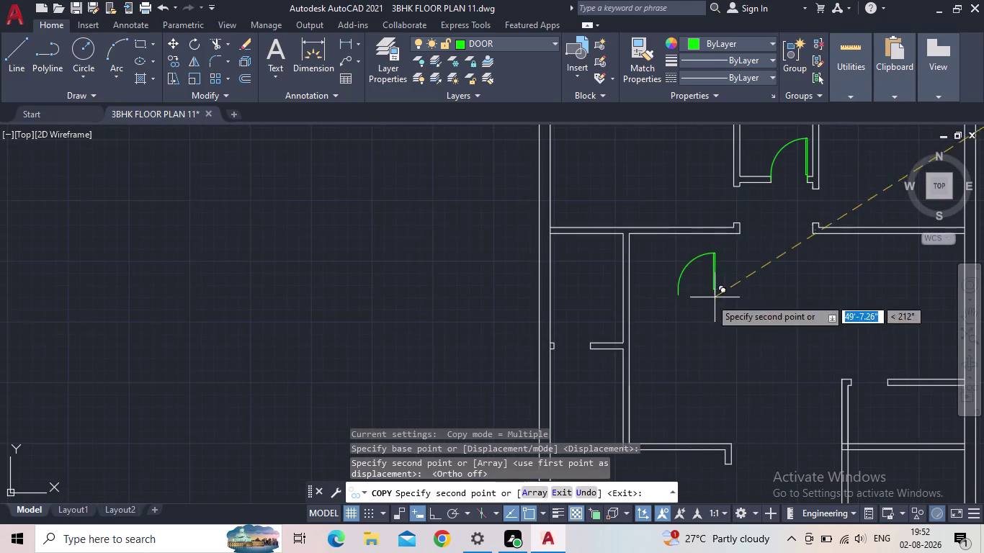
scroll(up, 3)
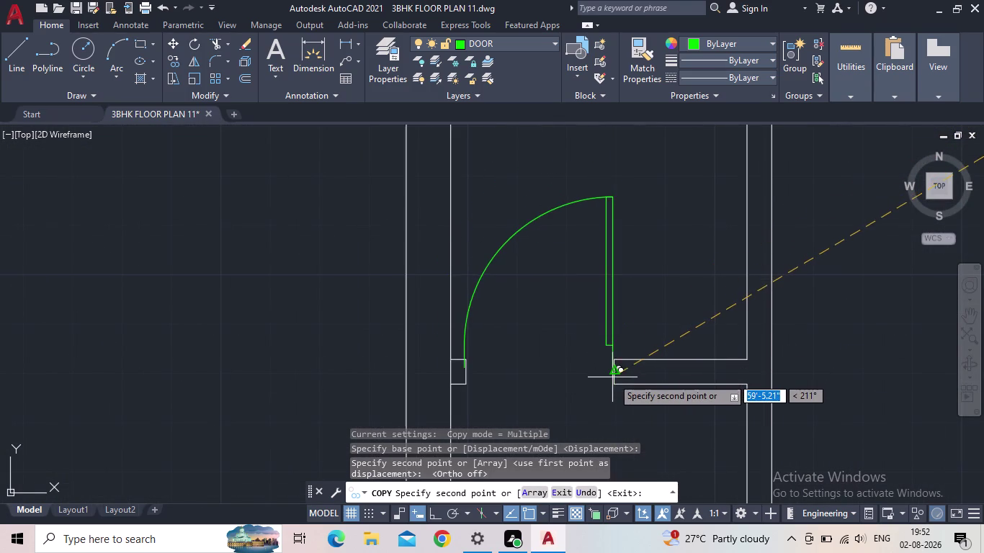
click(617, 386)
key(Escape)
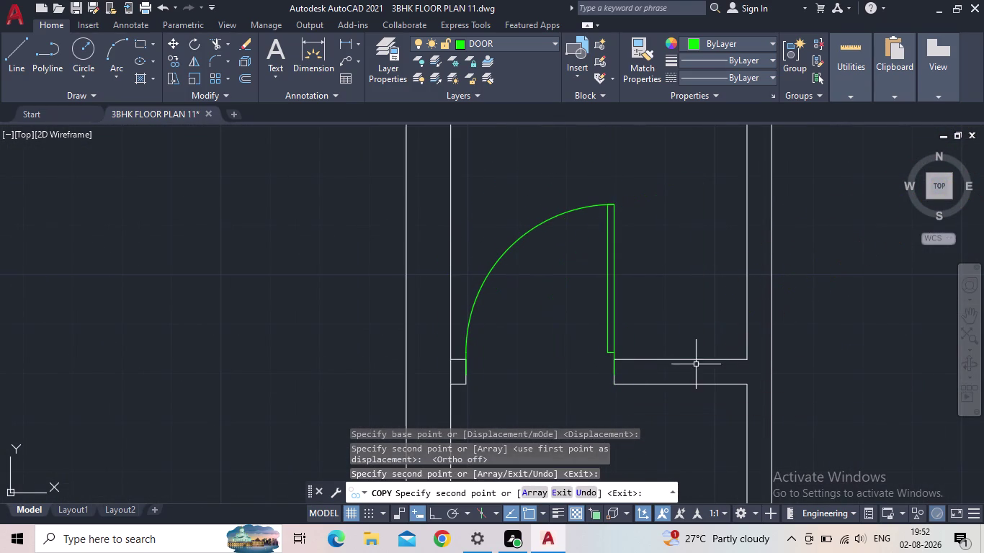
Flip the newly placed door so it swings the opposite way.
drag(673, 333, 664, 329)
click(556, 302)
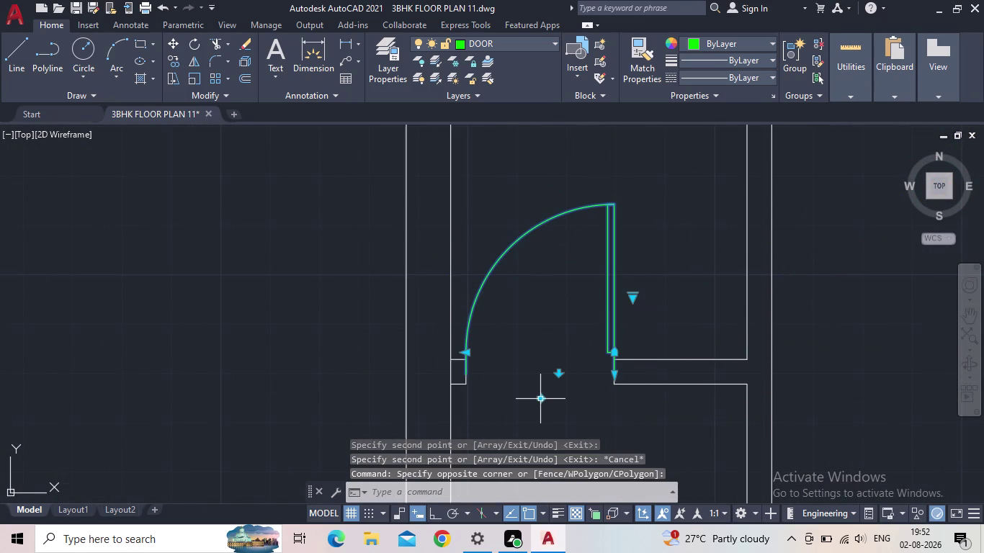
click(542, 400)
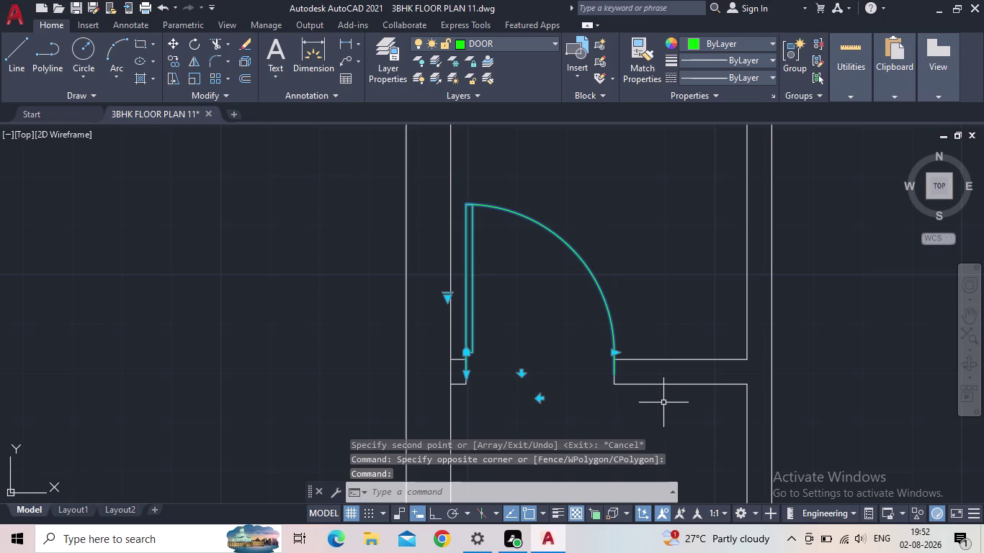
key(Escape)
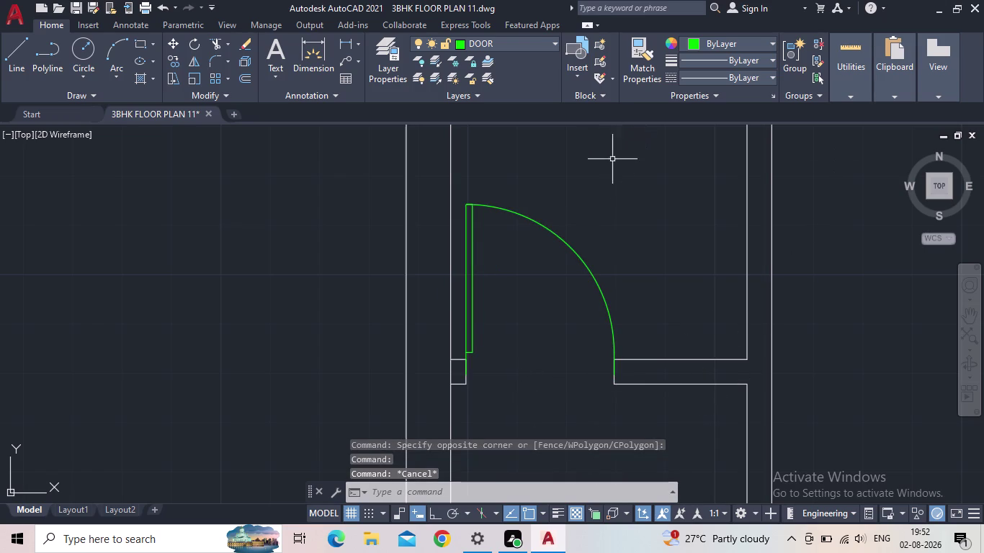
scroll(down, 3)
middle_drag(627, 228, 468, 291)
scroll(down, 3)
Move the first spare door by its hinge onto a central room's doorway corner.
middle_drag(602, 230, 368, 293)
drag(679, 197, 674, 185)
click(636, 131)
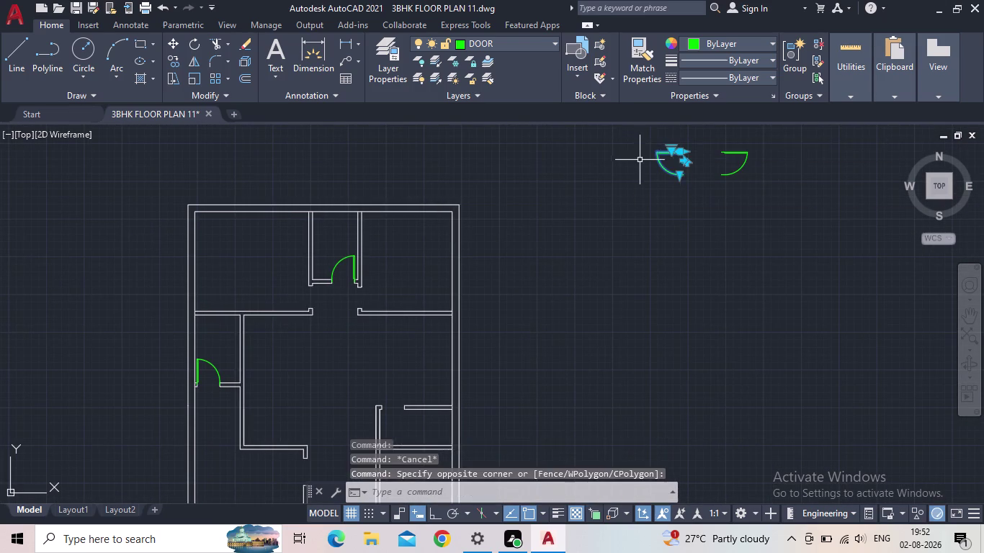
scroll(up, 3)
key(m)
key(space)
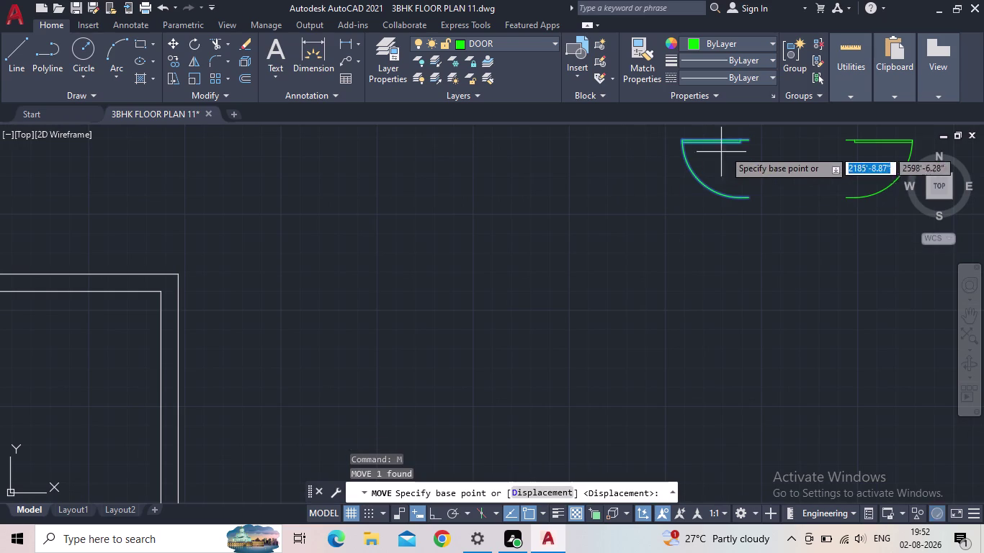
drag(747, 141, 740, 143)
middle_drag(425, 300, 673, 254)
scroll(down, 3)
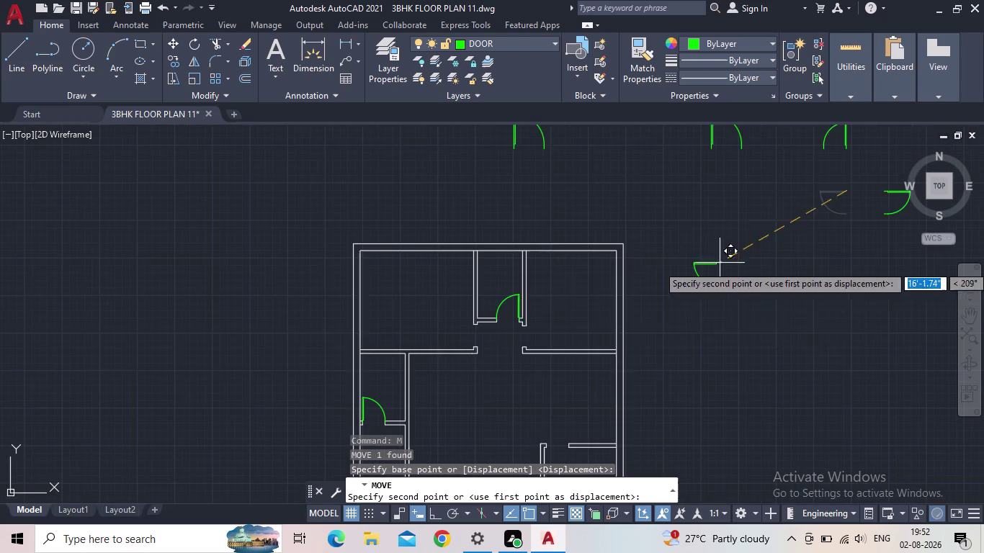
scroll(up, 3)
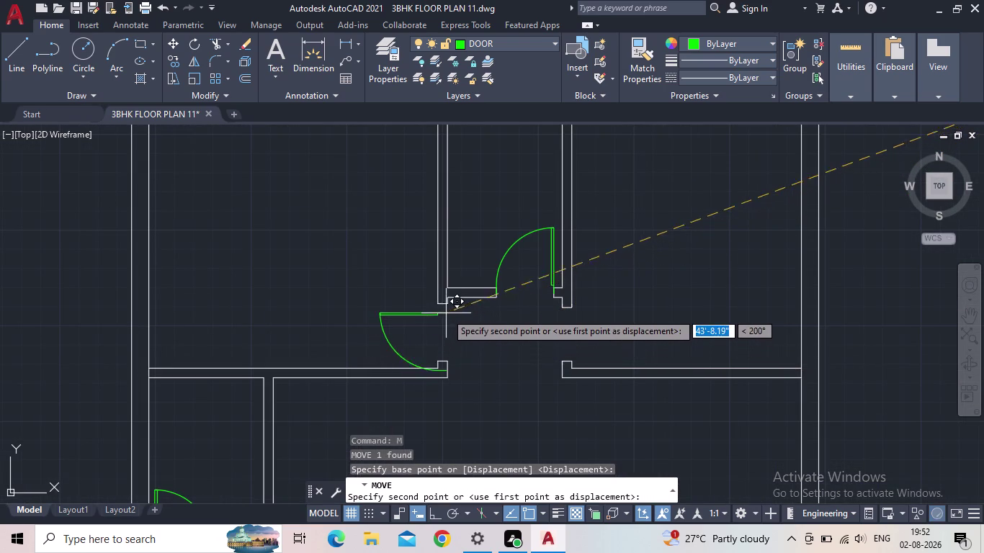
scroll(up, 3)
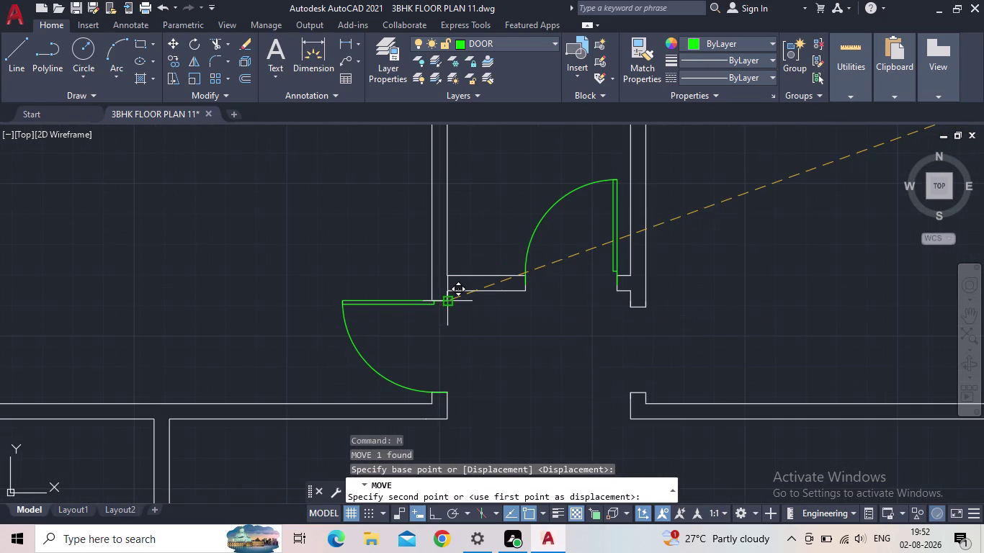
click(444, 302)
key(Escape)
click(396, 305)
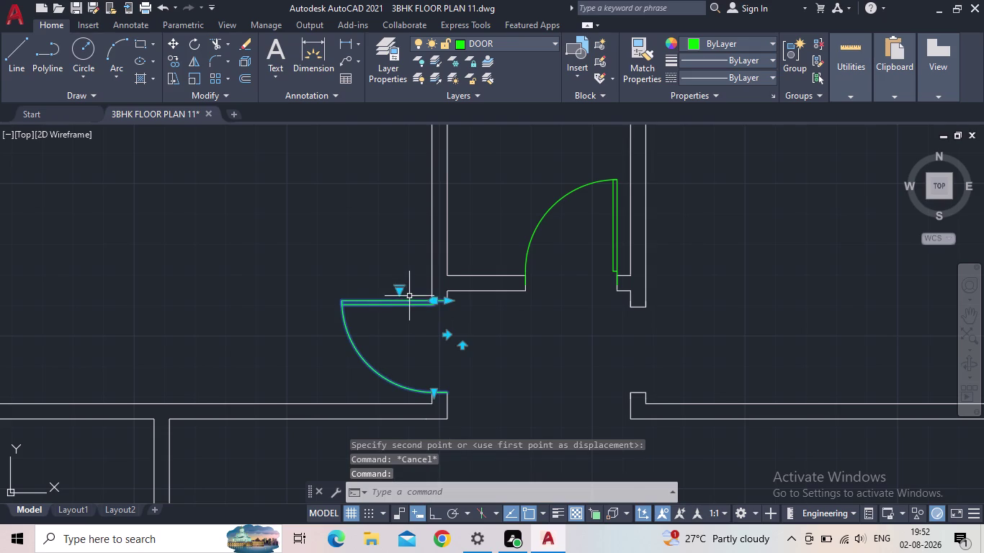
click(464, 343)
key(Escape)
Move a second spare door by its hinge into the adjoining doorway.
scroll(down, 3)
middle_drag(526, 342, 308, 349)
scroll(down, 3)
scroll(up, 3)
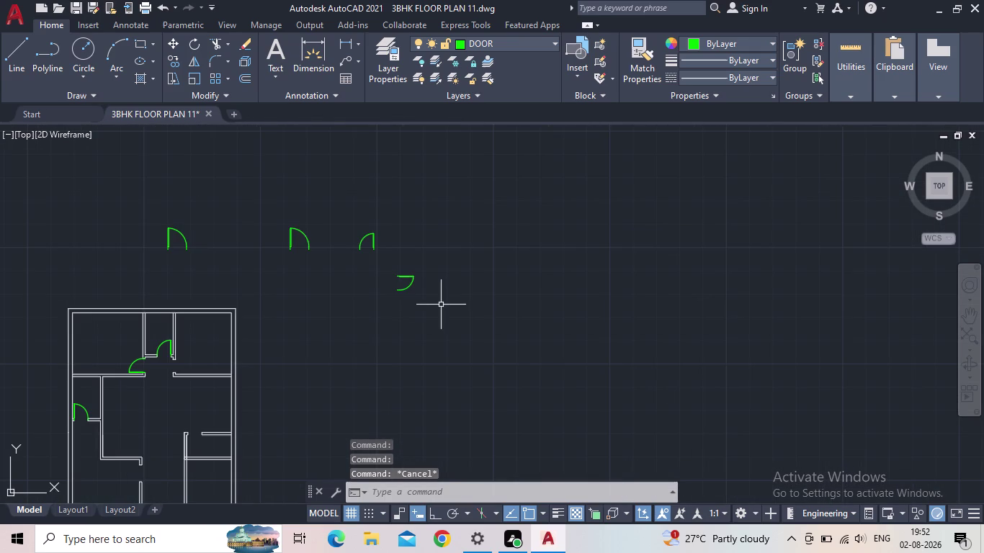
click(428, 305)
click(392, 267)
scroll(up, 3)
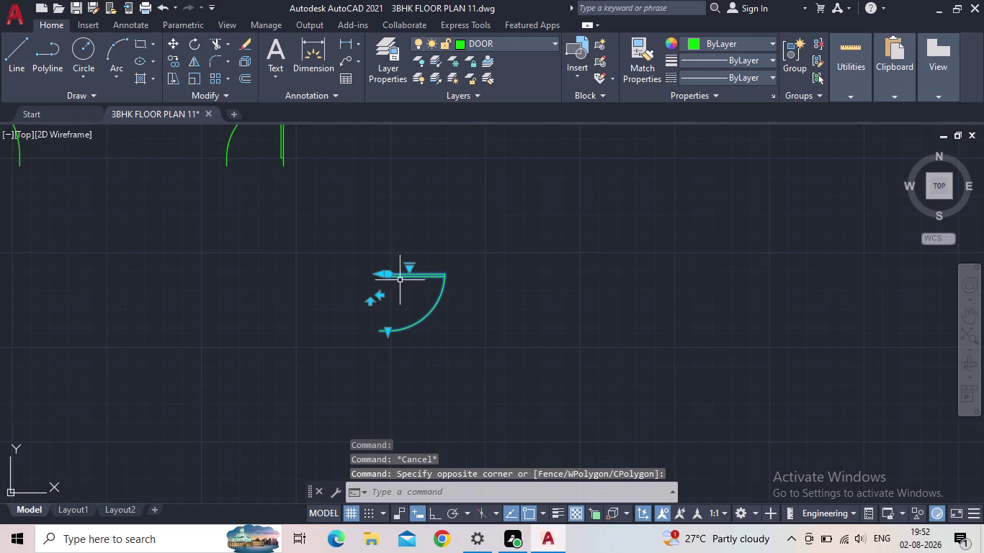
key(m)
key(space)
click(376, 273)
middle_drag(295, 314, 693, 299)
scroll(down, 3)
middle_drag(474, 362, 545, 257)
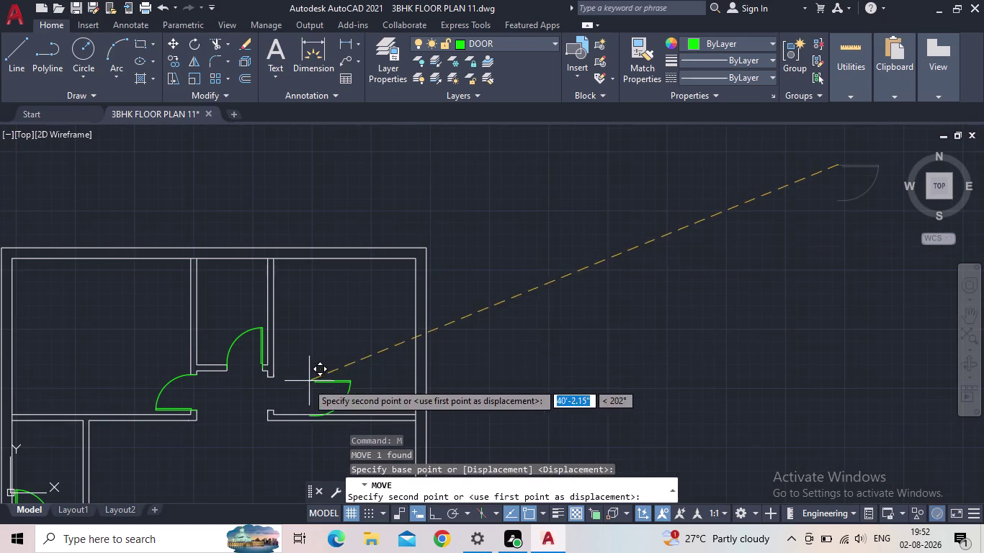
scroll(up, 3)
scroll(up, 3)
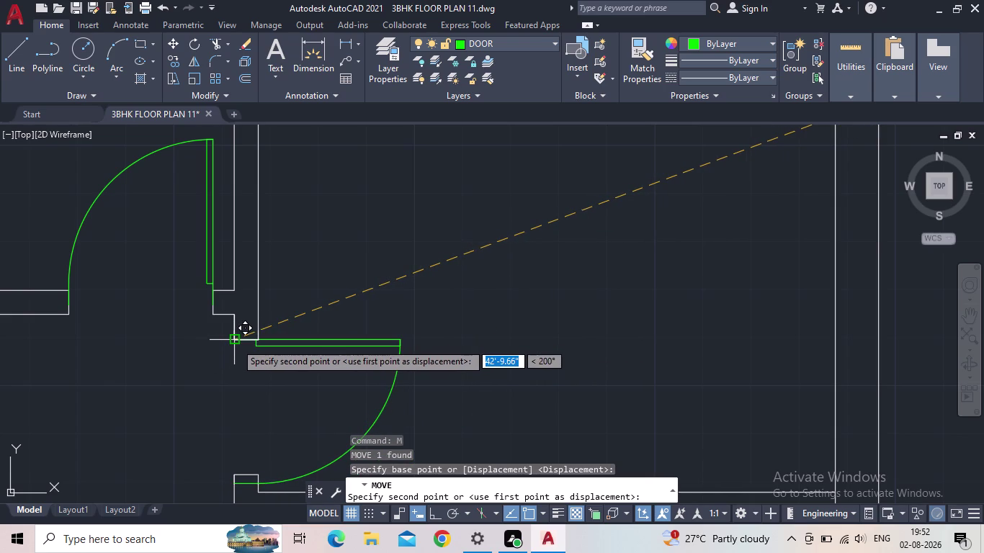
click(236, 343)
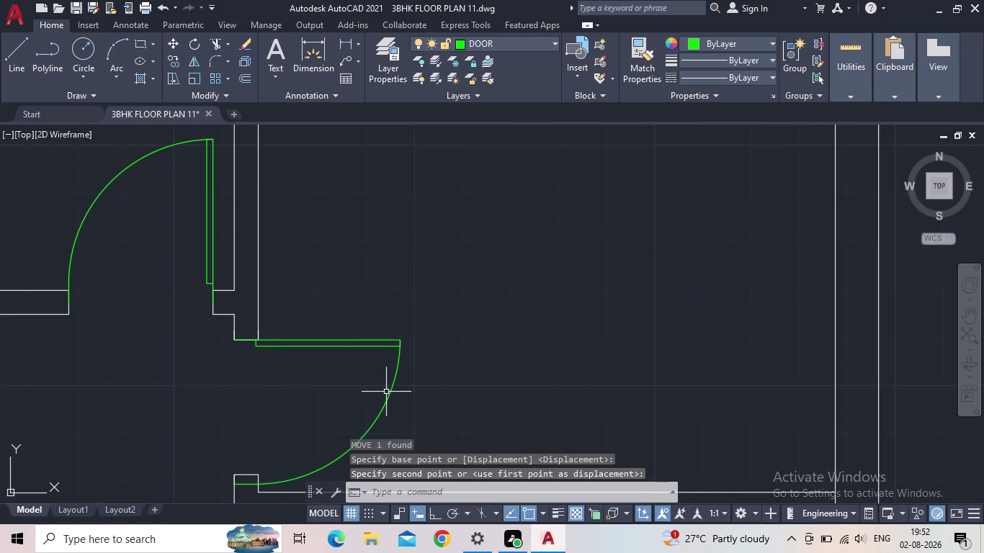
key(Escape)
middle_drag(431, 374, 487, 340)
scroll(down, 3)
scroll(up, 3)
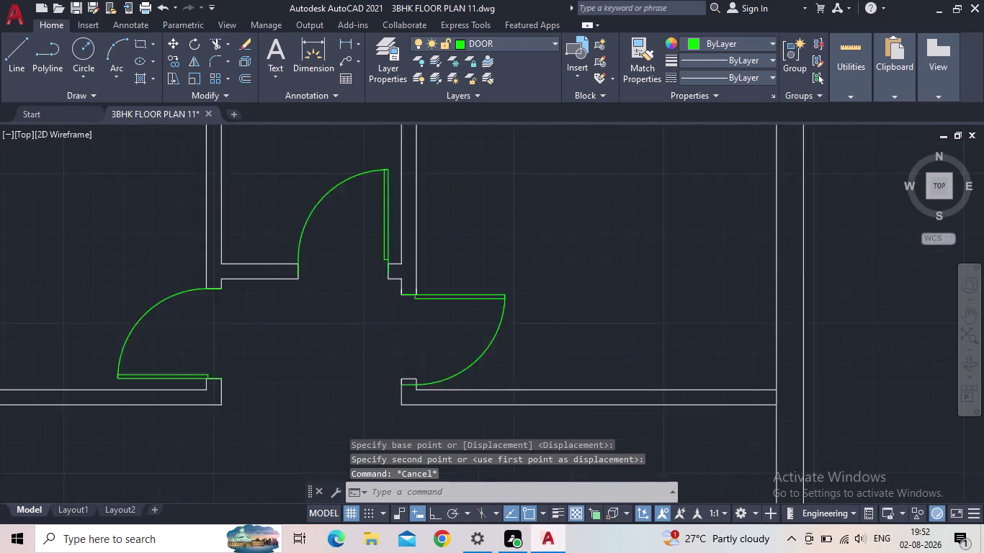
scroll(up, 3)
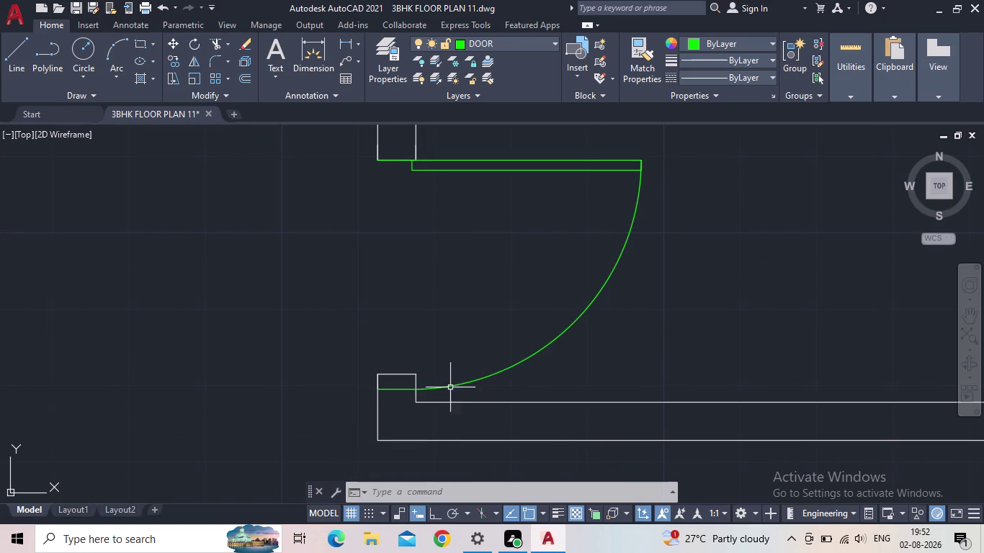
click(397, 370)
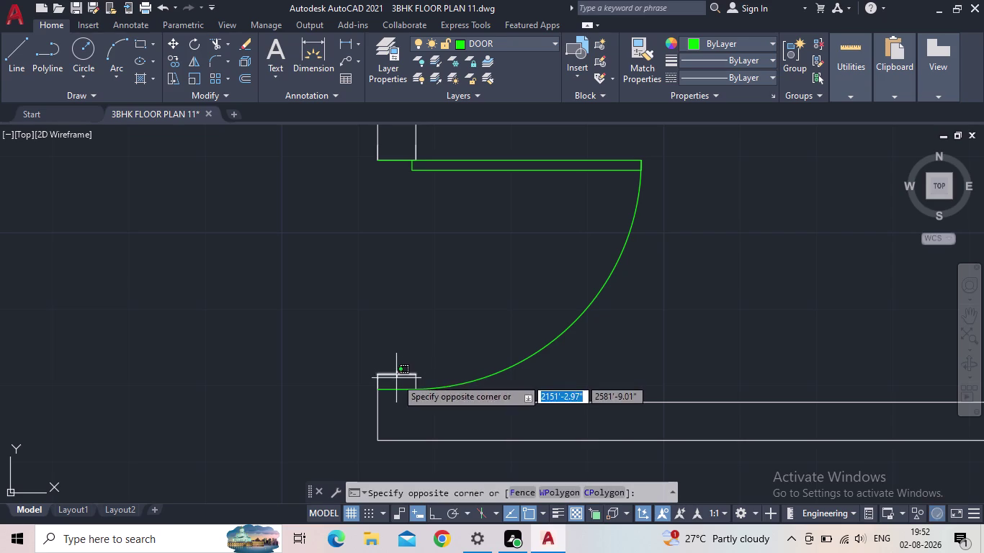
click(396, 378)
click(398, 377)
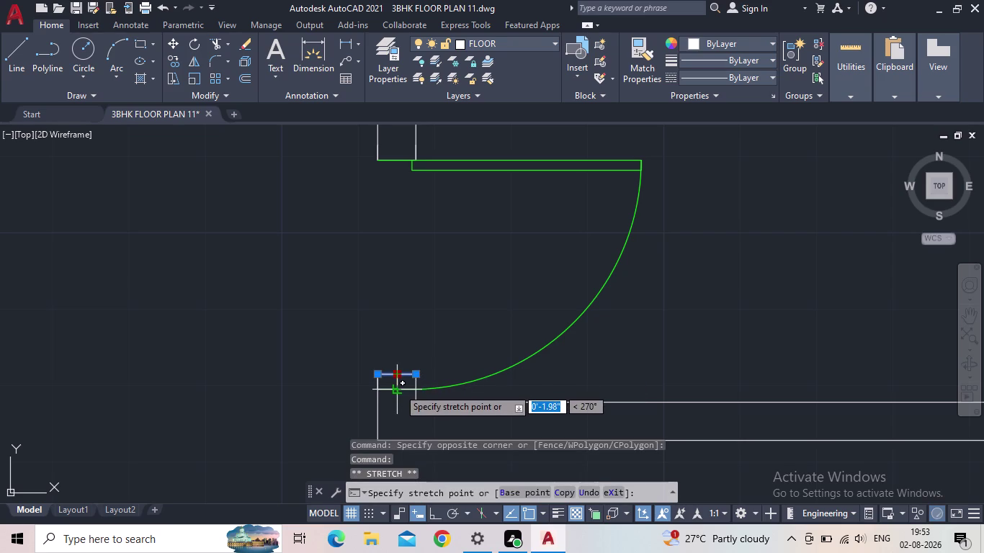
click(398, 388)
key(Escape)
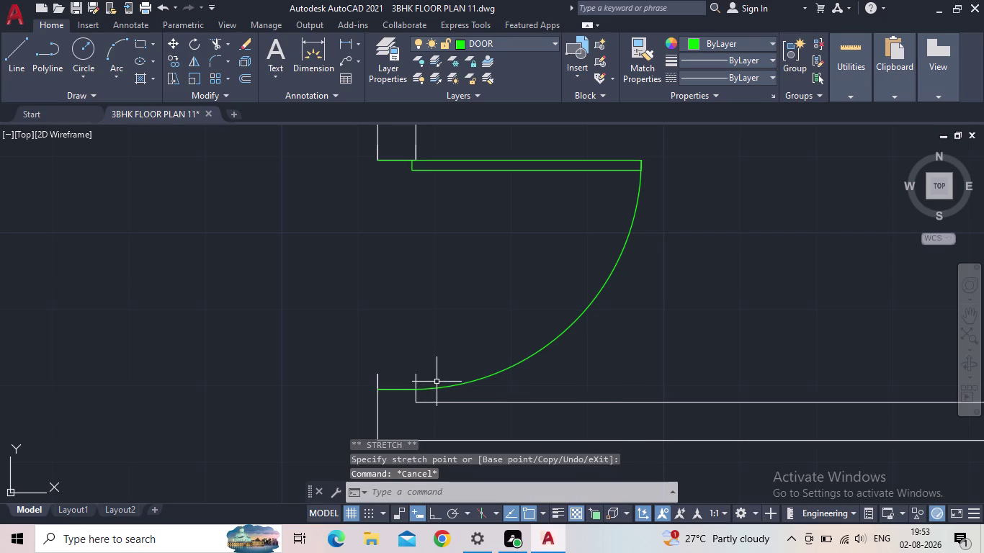
key(t)
key(r)
key(space)
drag(429, 384, 388, 382)
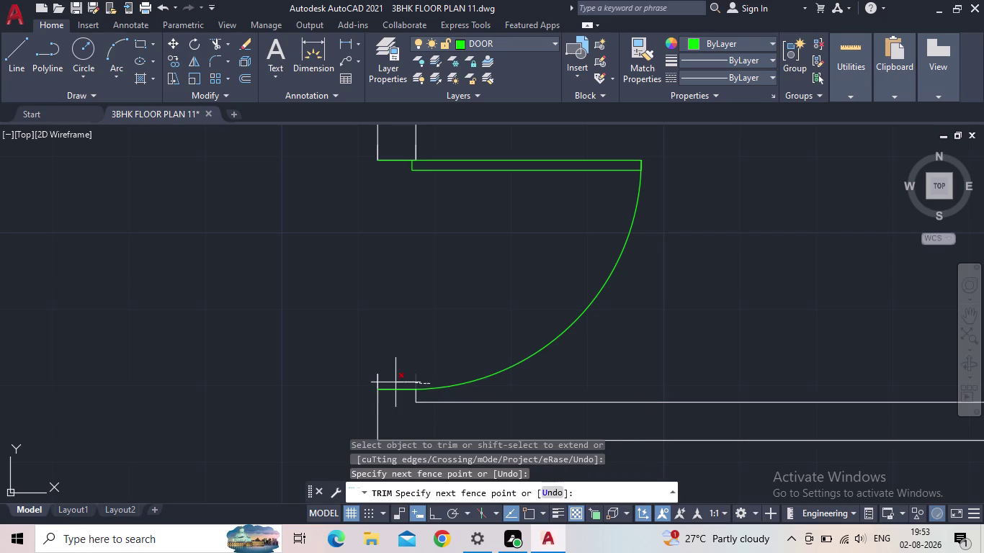
drag(387, 383, 360, 383)
scroll(down, 3)
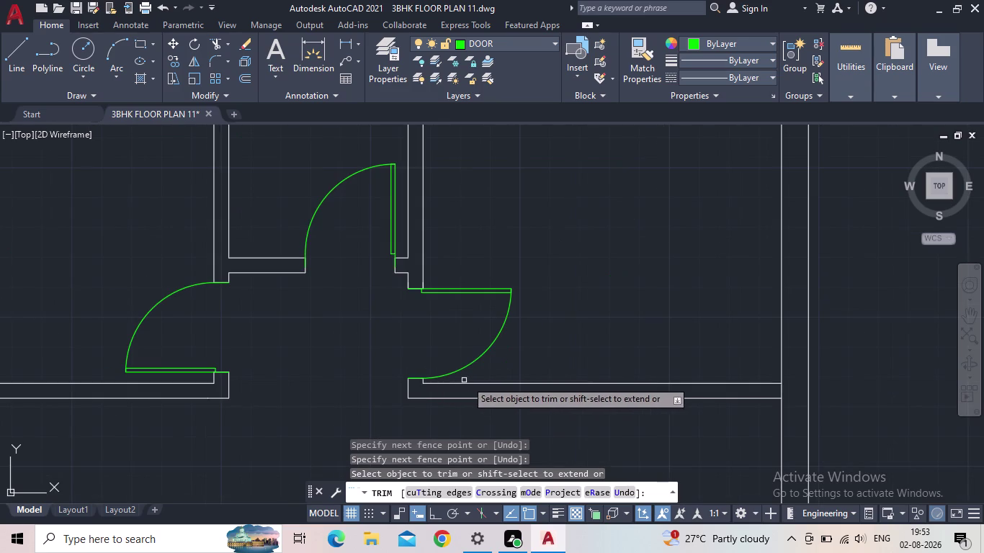
key(Escape)
scroll(down, 3)
middle_click(536, 375)
scroll(up, 3)
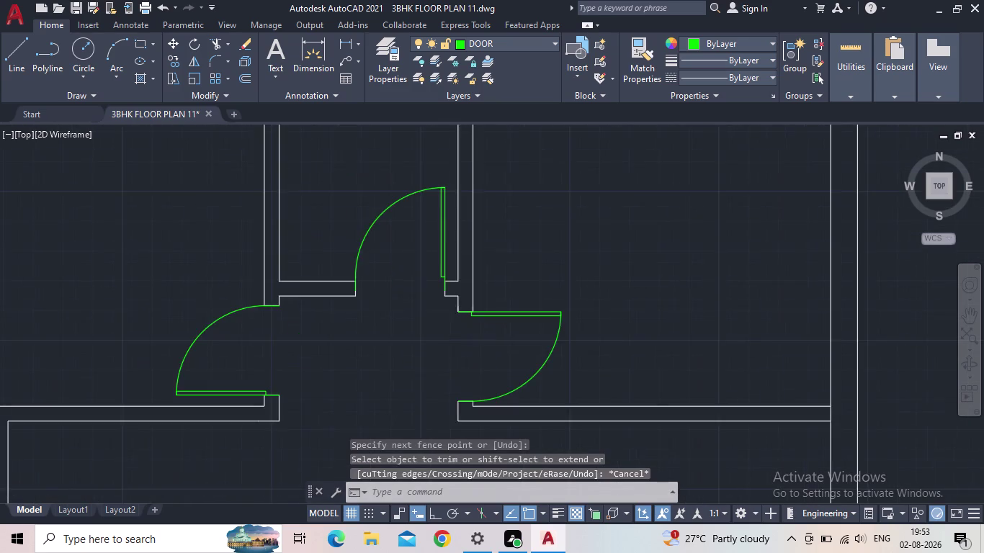
click(540, 299)
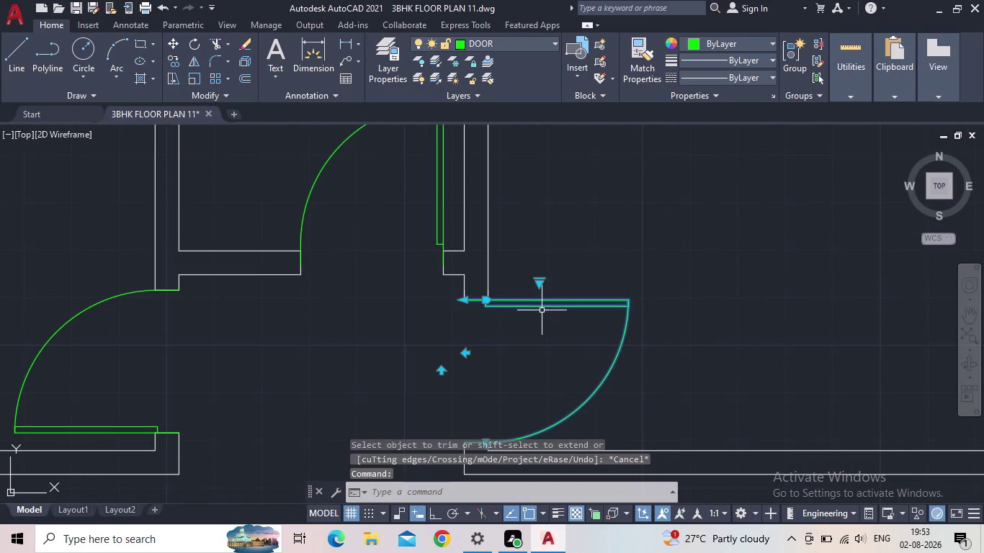
click(444, 371)
scroll(down, 3)
middle_drag(728, 369, 725, 262)
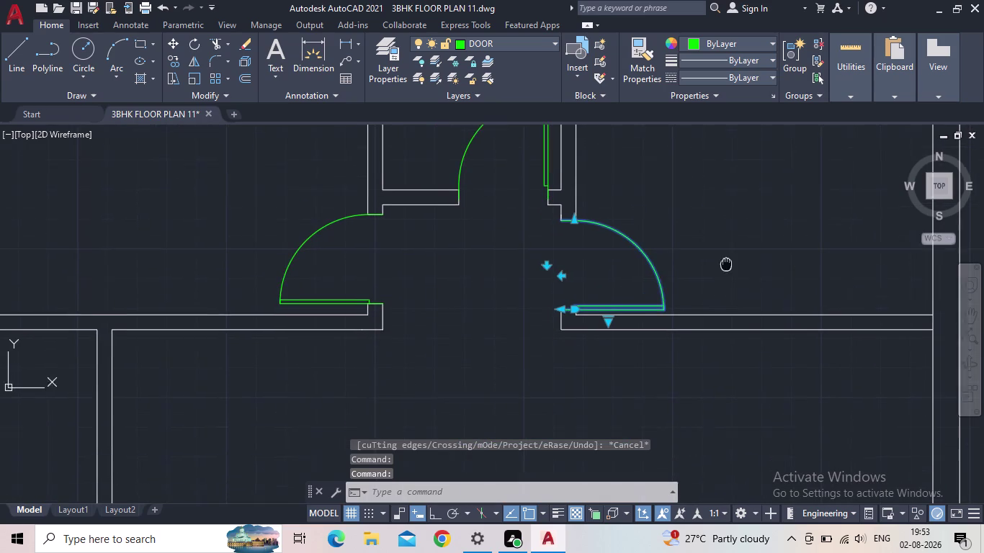
middle_drag(726, 261, 723, 251)
scroll(up, 3)
scroll(up, 3)
scroll(up, 3)
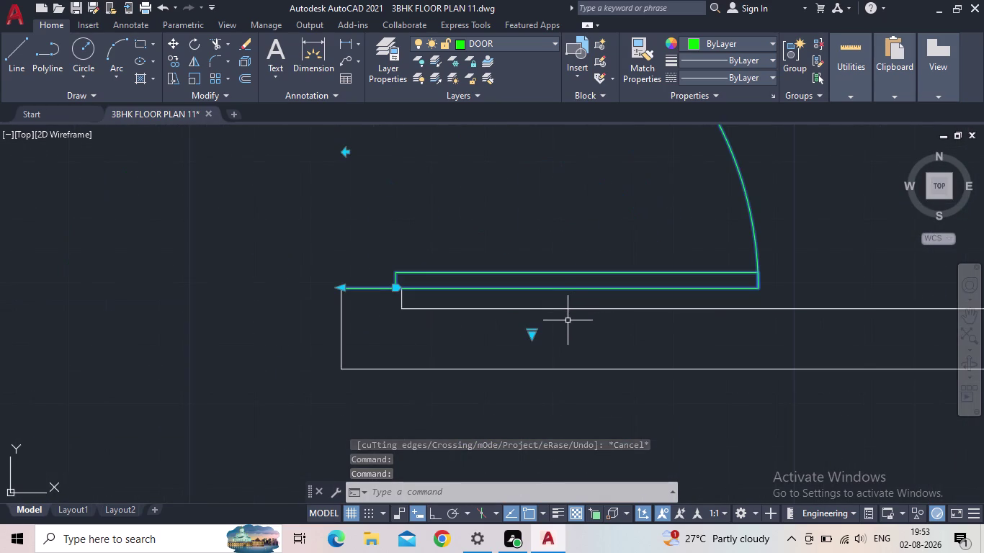
key(Escape)
scroll(down, 3)
scroll(down, 3)
middle_drag(581, 354, 537, 350)
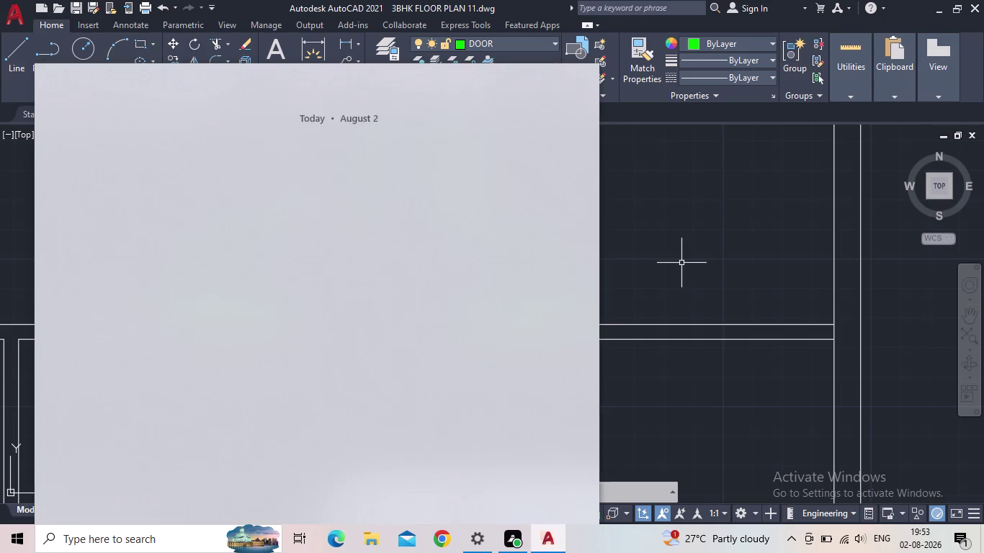
scroll(down, 3)
middle_drag(677, 263, 536, 252)
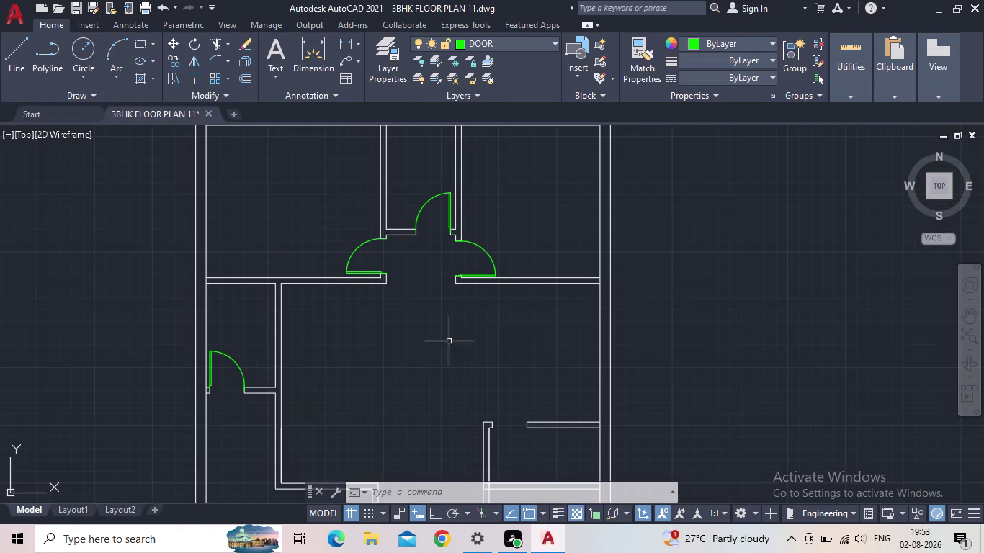
scroll(down, 3)
middle_drag(360, 355, 380, 294)
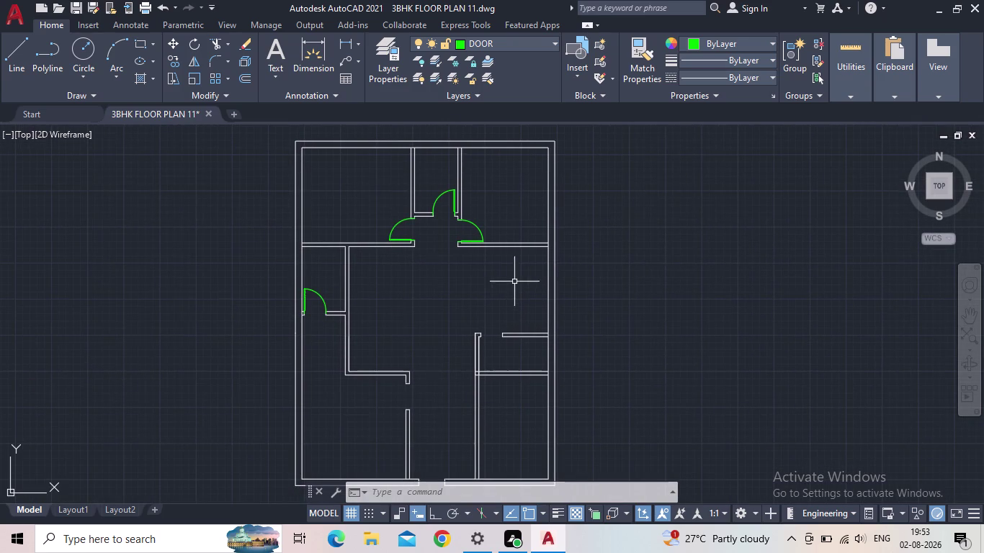
middle_drag(563, 258, 442, 343)
scroll(down, 3)
Flip a spare door symbol with its grips to open on the other side.
middle_drag(495, 217, 527, 260)
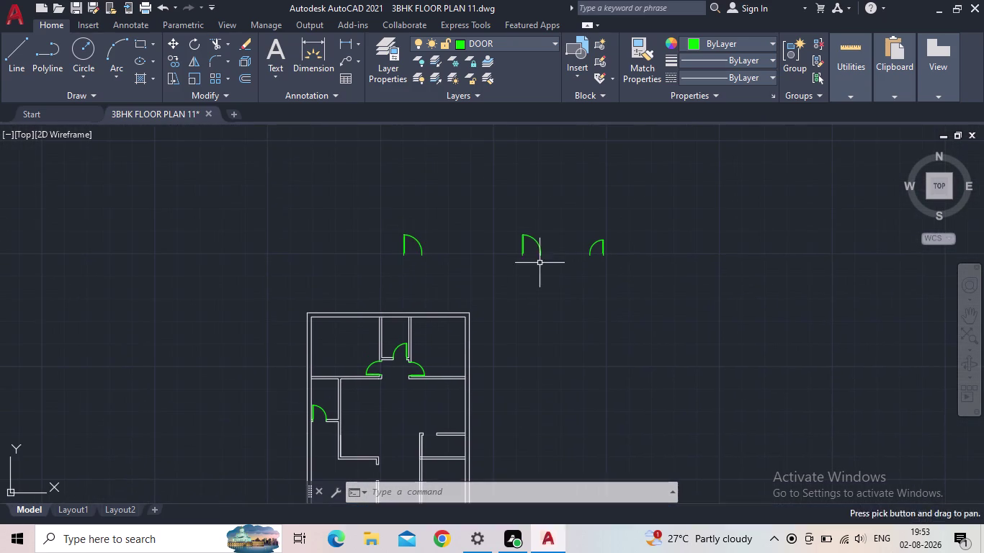
click(600, 251)
scroll(up, 3)
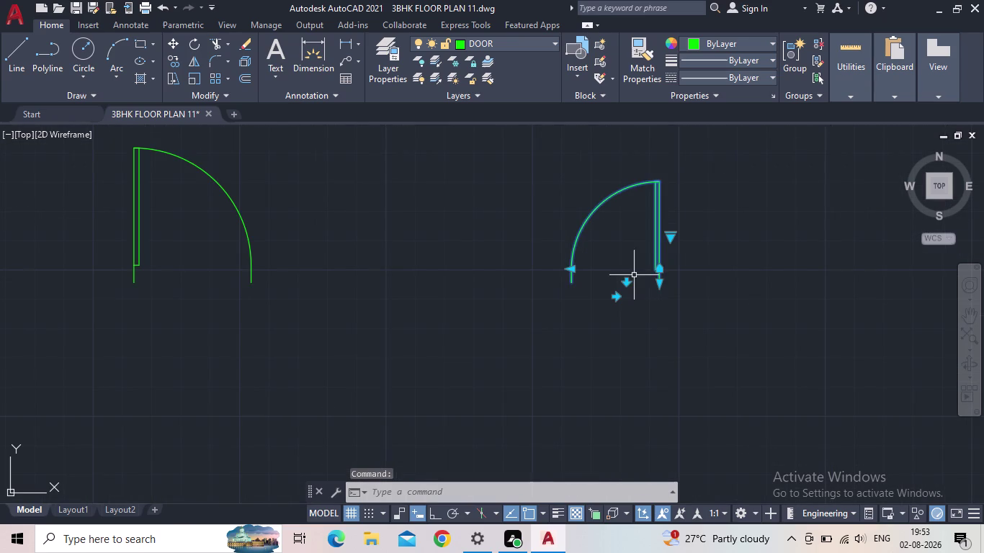
click(627, 283)
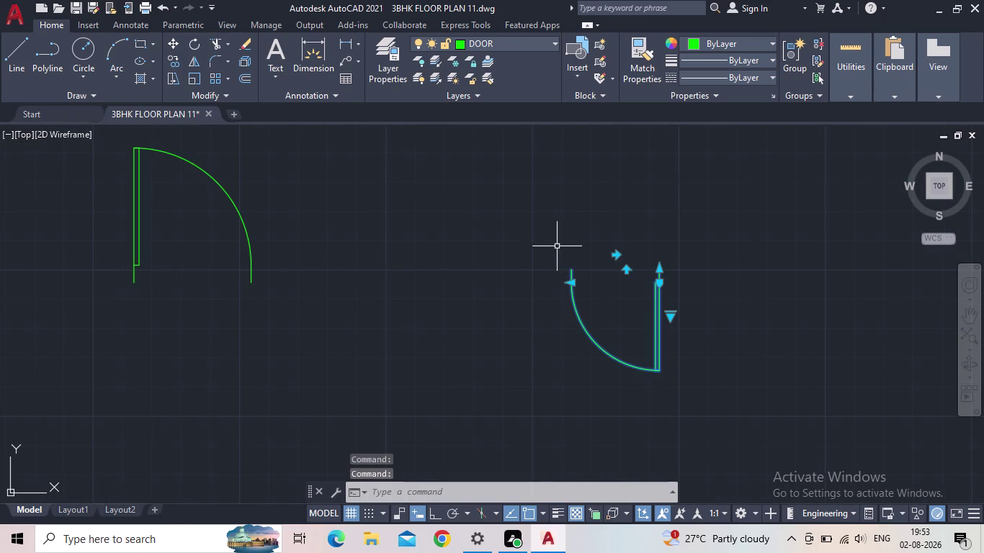
scroll(down, 3)
middle_click(600, 302)
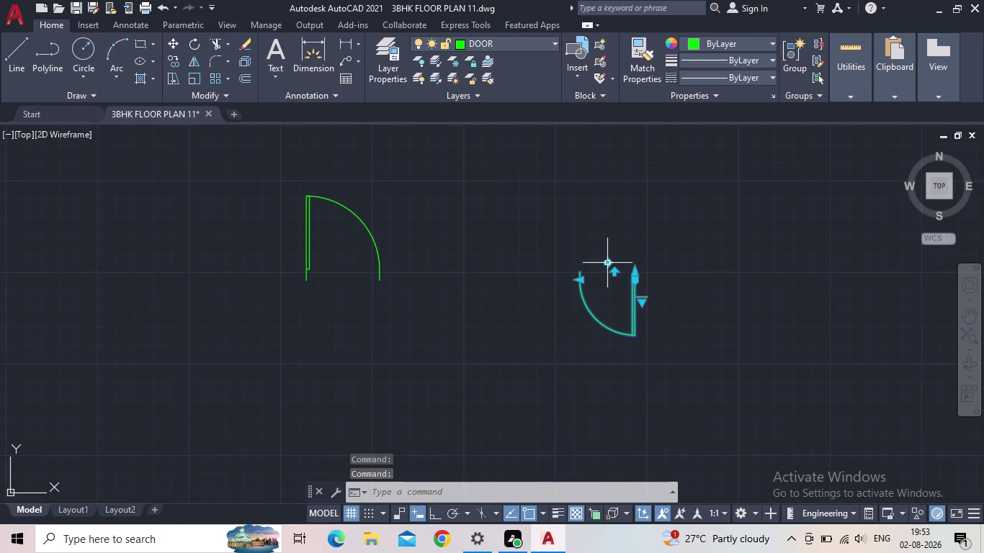
click(608, 261)
key(Escape)
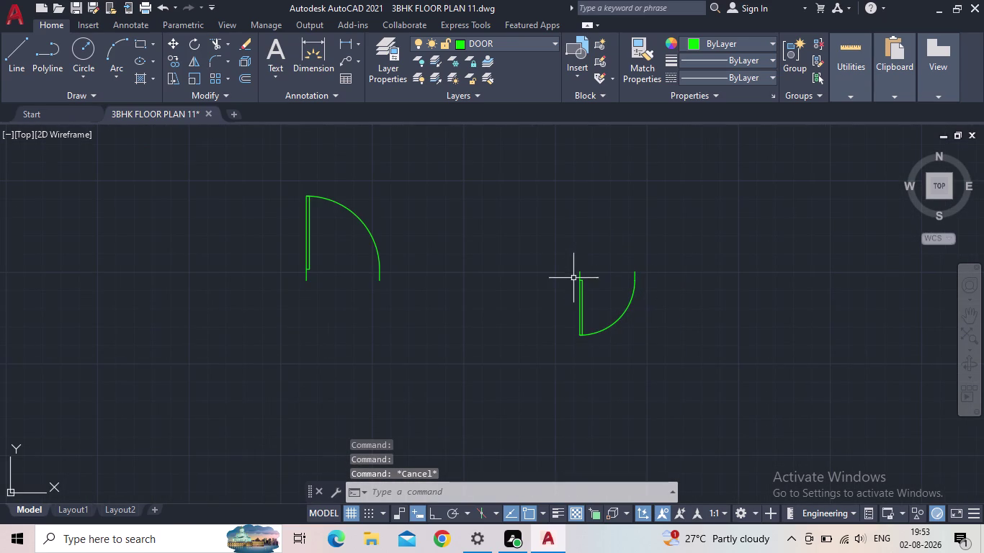
Move the flipped door by its hinge to the small right-hand room's wall corner.
click(581, 280)
key(m)
key(space)
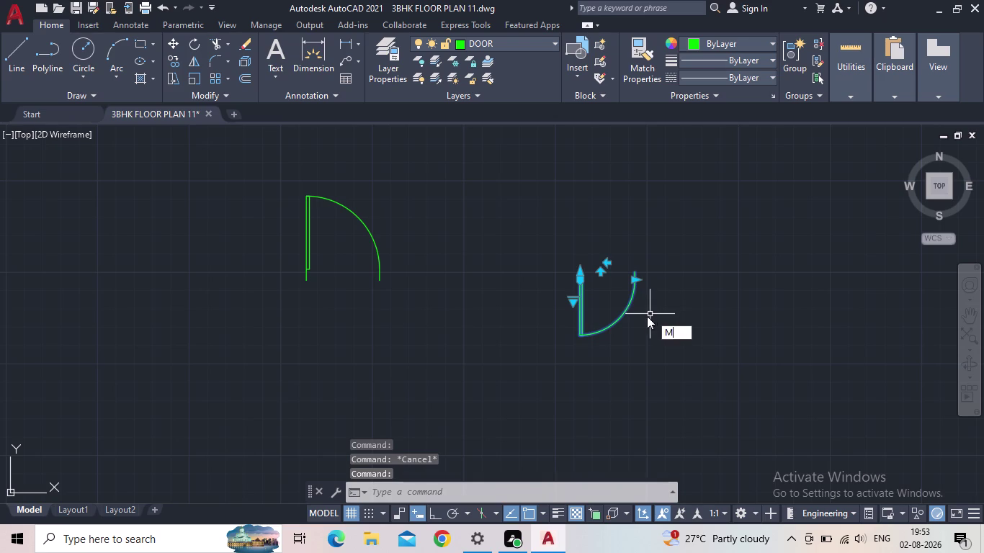
scroll(up, 3)
click(567, 264)
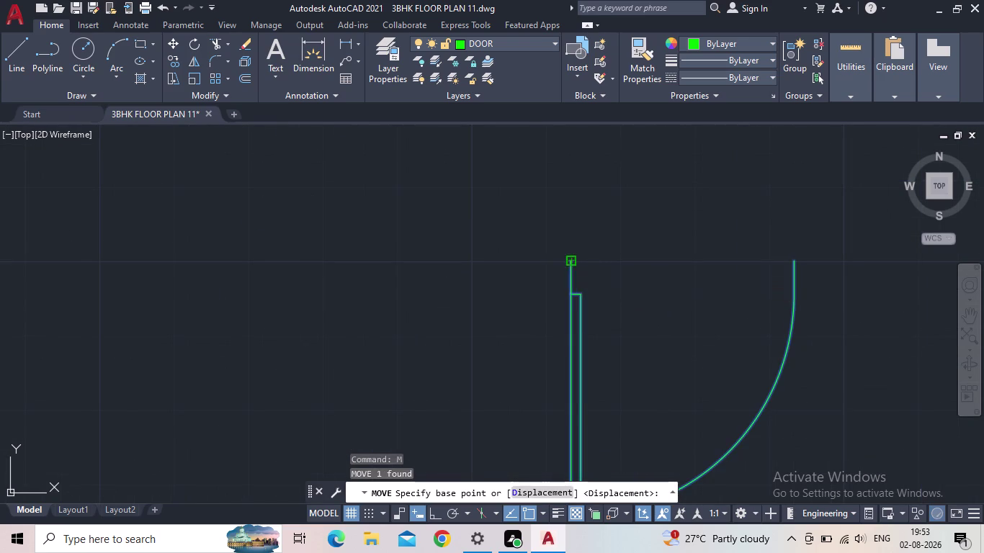
middle_drag(543, 303, 668, 236)
scroll(down, 3)
scroll(down, 3)
middle_drag(669, 279, 762, 161)
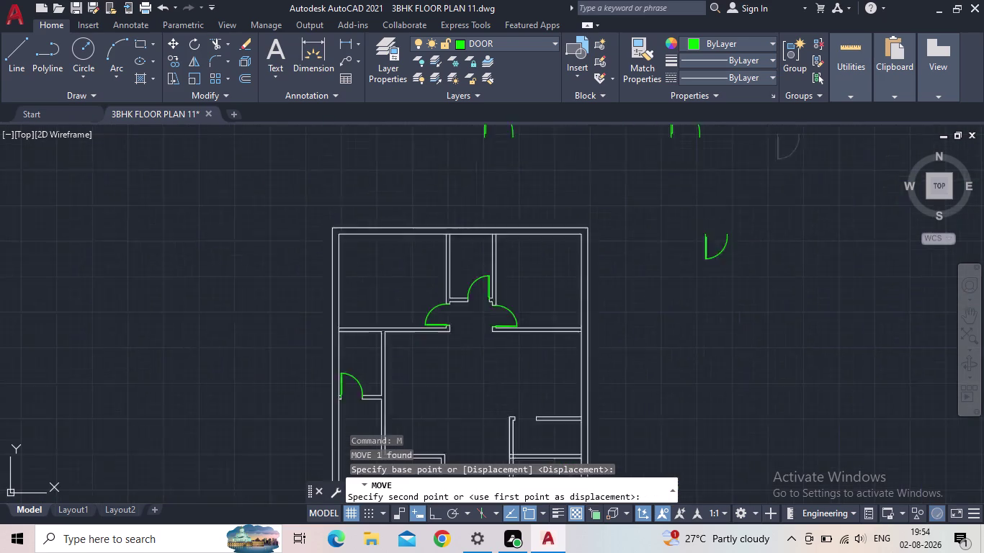
scroll(down, 3)
scroll(up, 3)
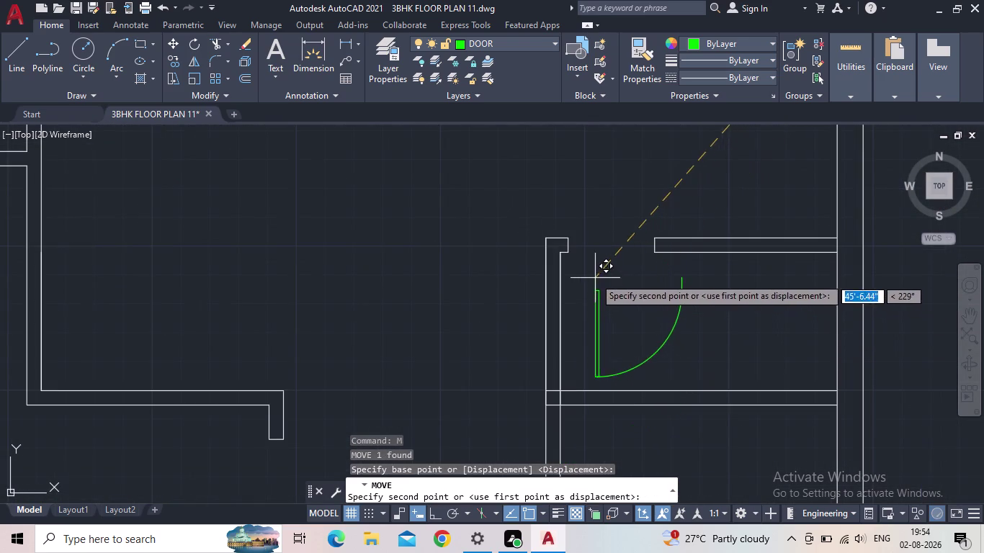
scroll(up, 3)
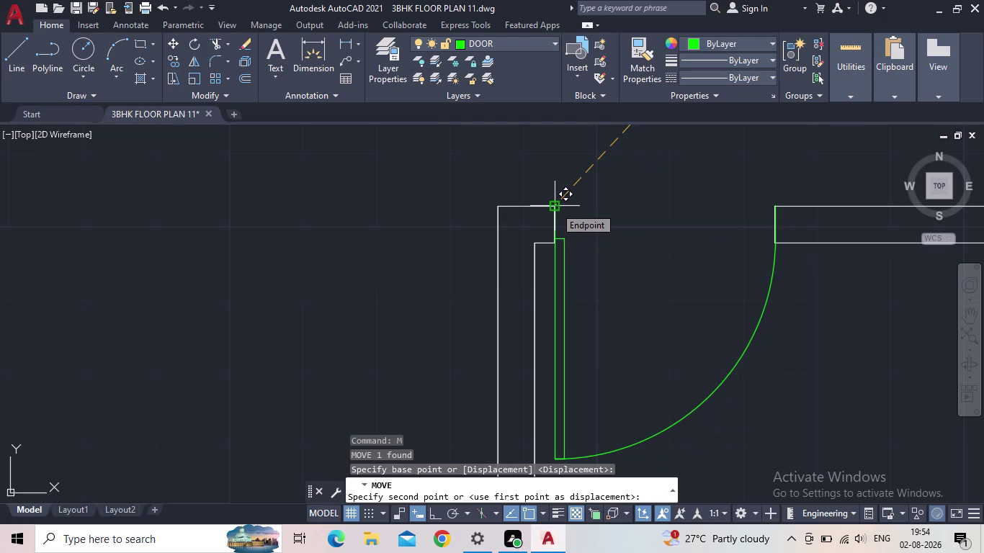
click(555, 206)
scroll(down, 3)
scroll(down, 3)
middle_drag(799, 326, 617, 255)
scroll(down, 3)
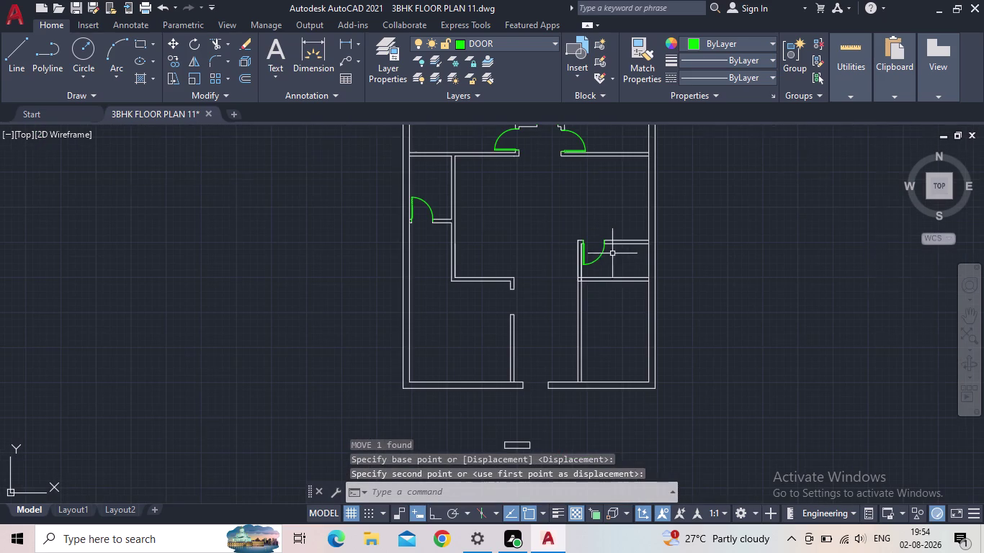
middle_click(561, 291)
middle_drag(538, 377, 585, 264)
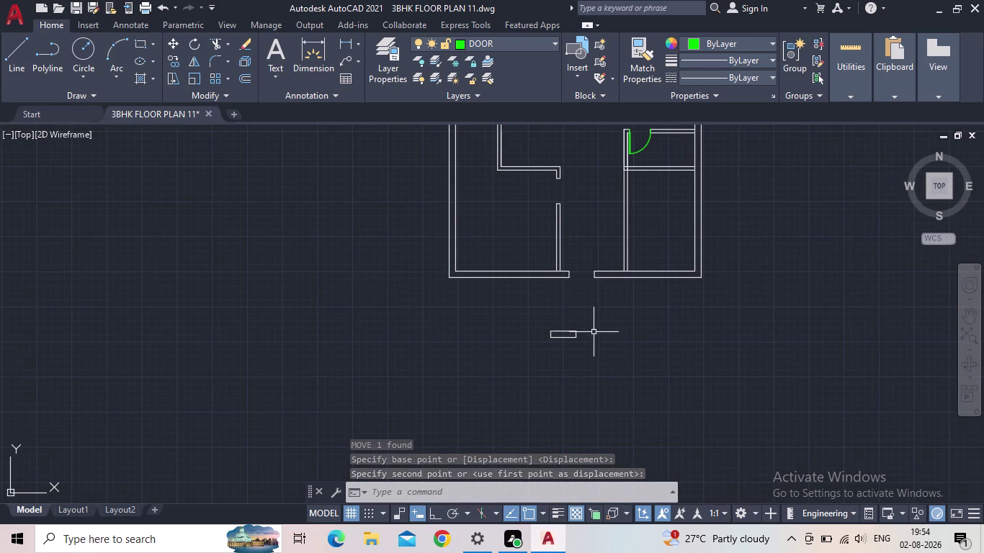
Erase the stray small rectangle below the floor plan.
drag(593, 340, 585, 340)
click(499, 307)
key(Delete)
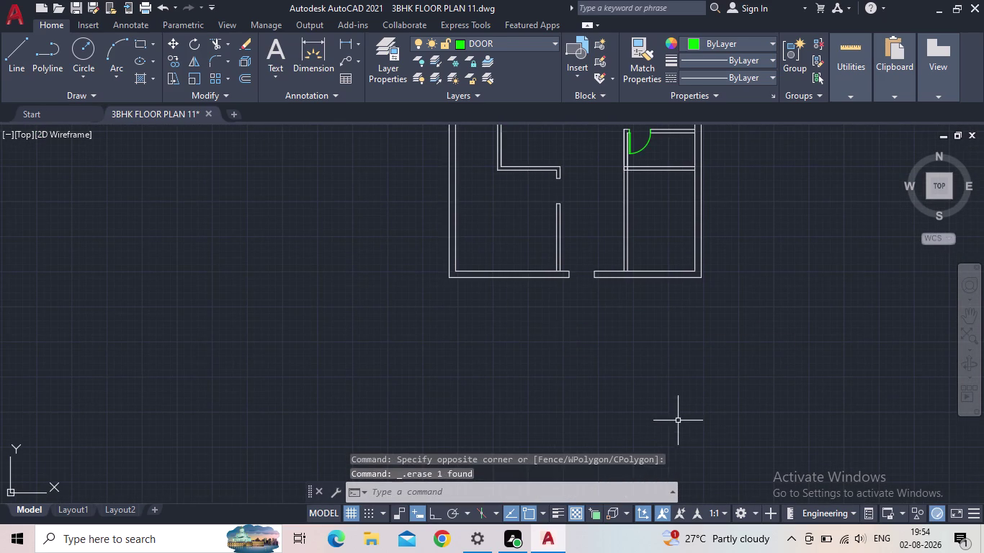
middle_drag(668, 369, 530, 433)
scroll(down, 3)
scroll(up, 3)
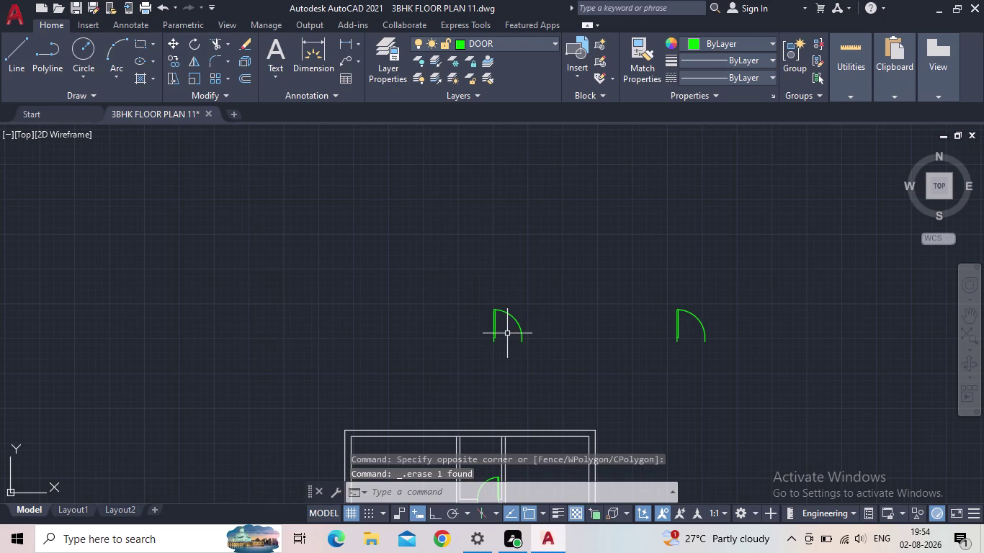
With Ortho on, scale a spare door by reference from 3'-4" to 3' wide.
click(494, 332)
scroll(up, 3)
middle_drag(532, 335, 574, 285)
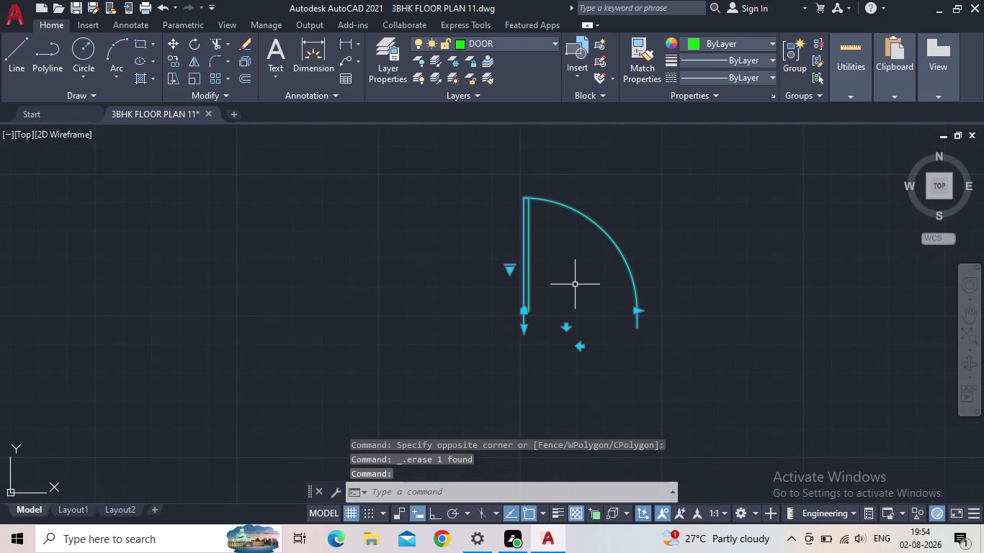
click(430, 512)
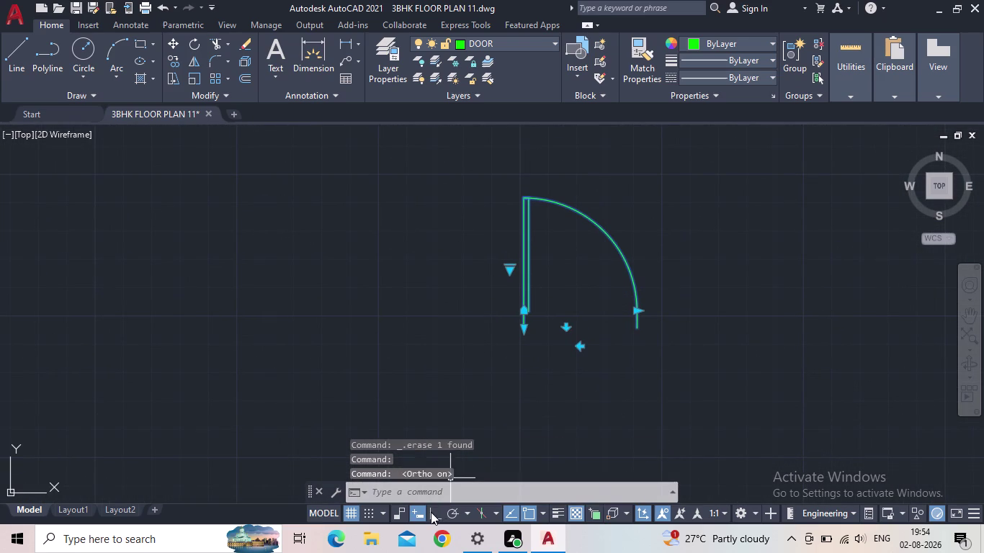
text(SC)
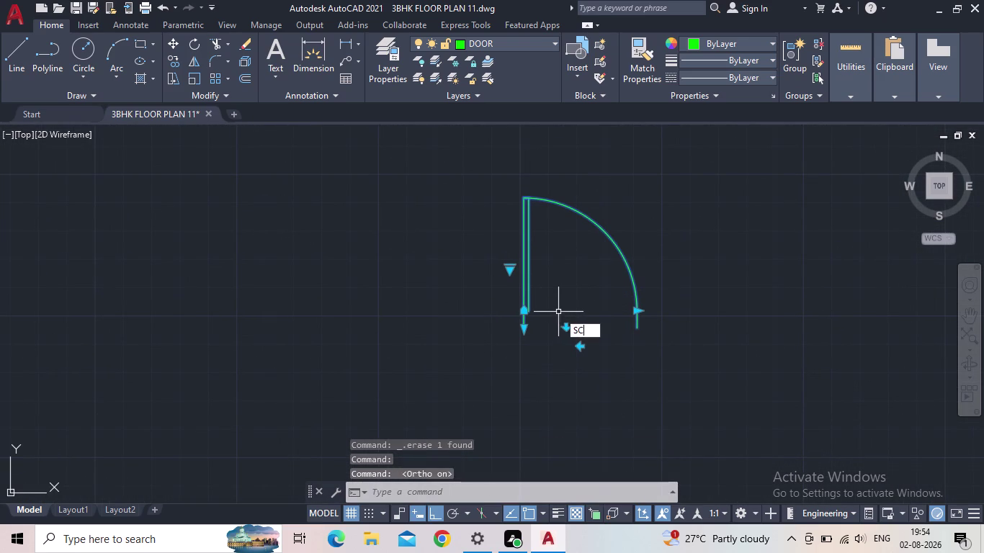
key(space)
click(523, 331)
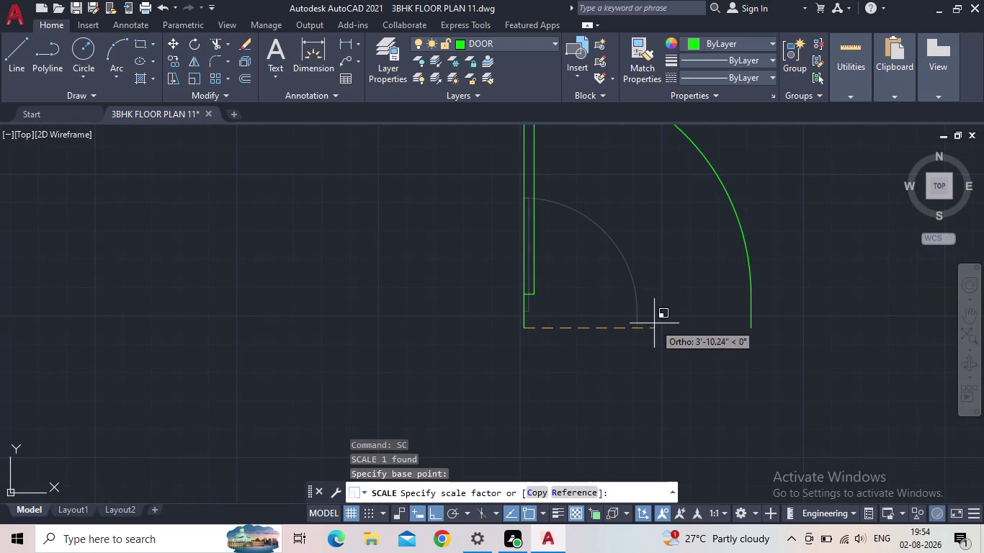
click(573, 489)
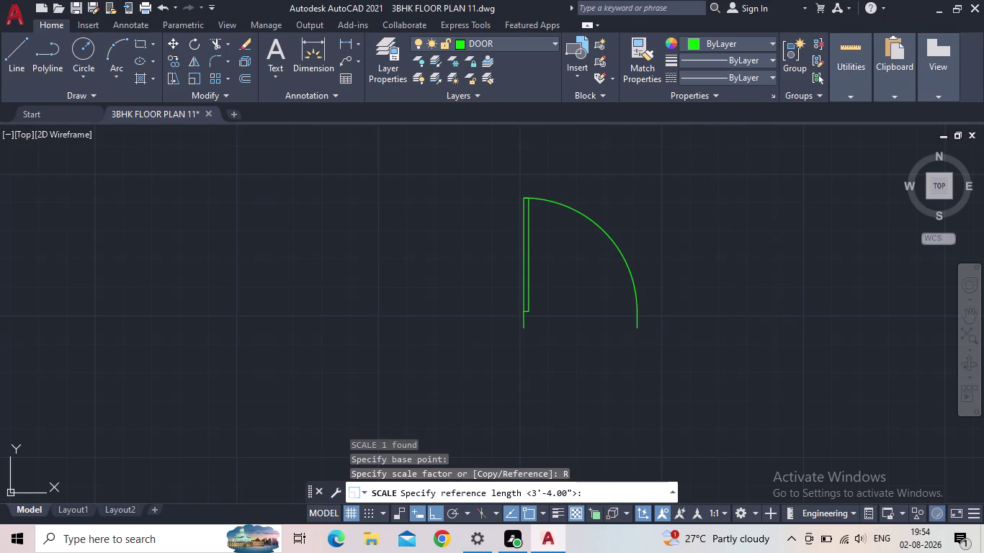
click(525, 325)
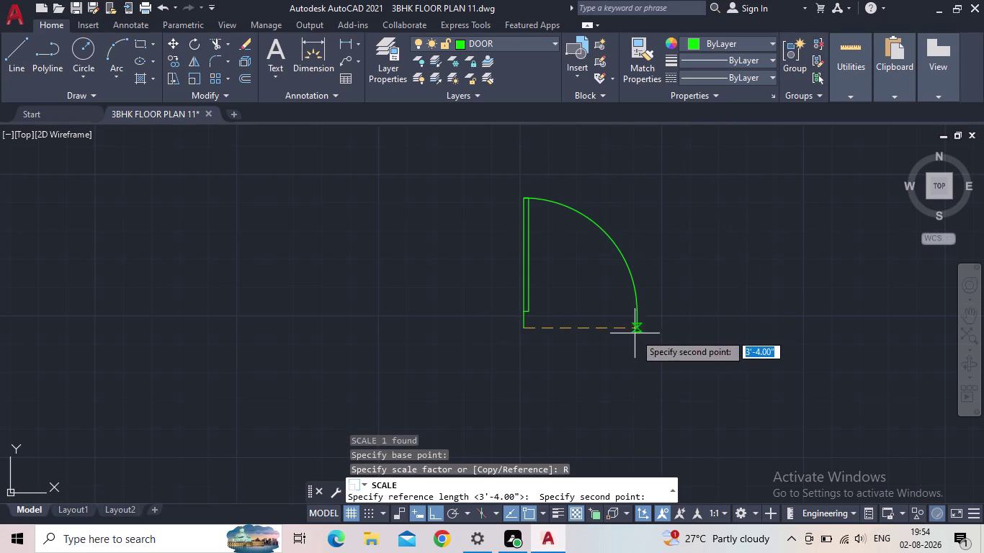
click(636, 331)
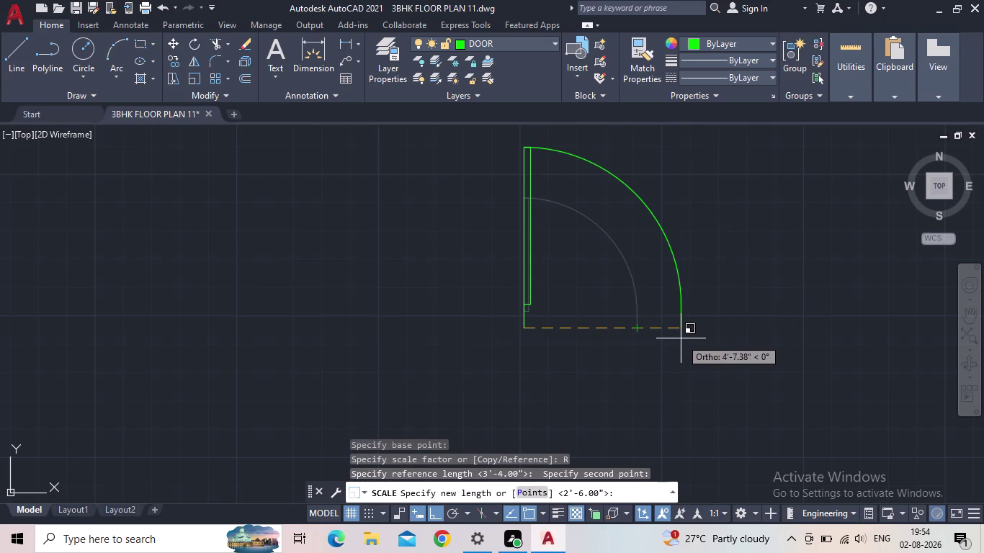
text(3)
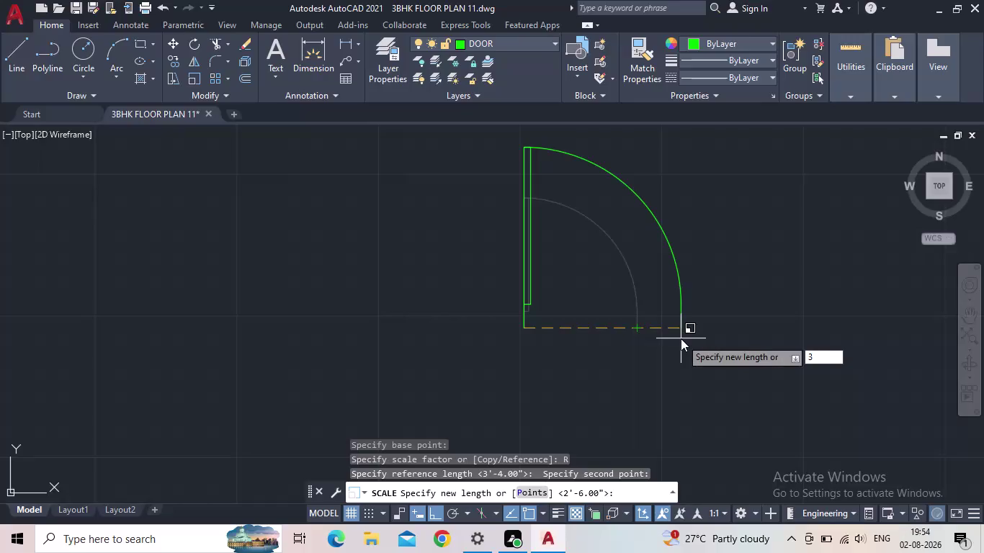
text(')
key(Return)
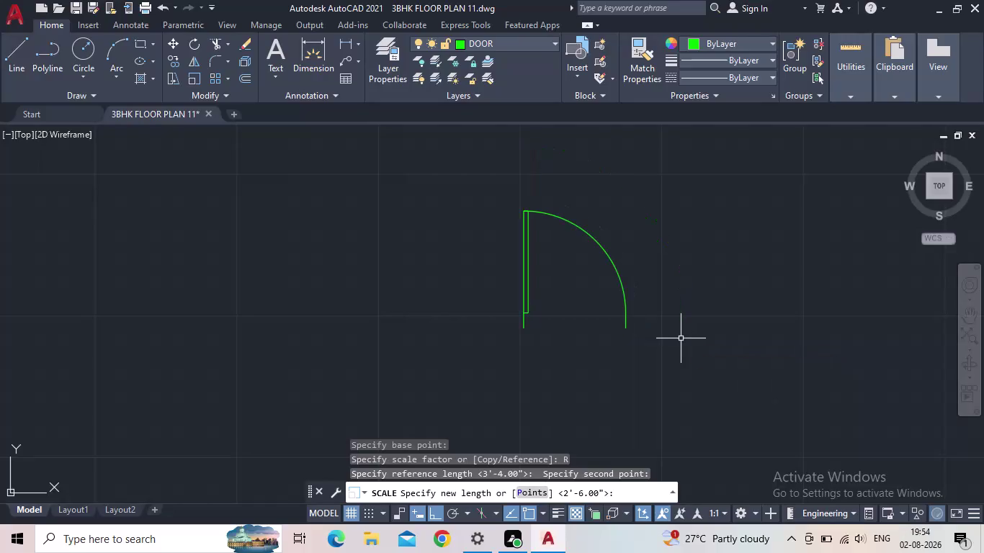
scroll(down, 3)
click(652, 316)
click(546, 272)
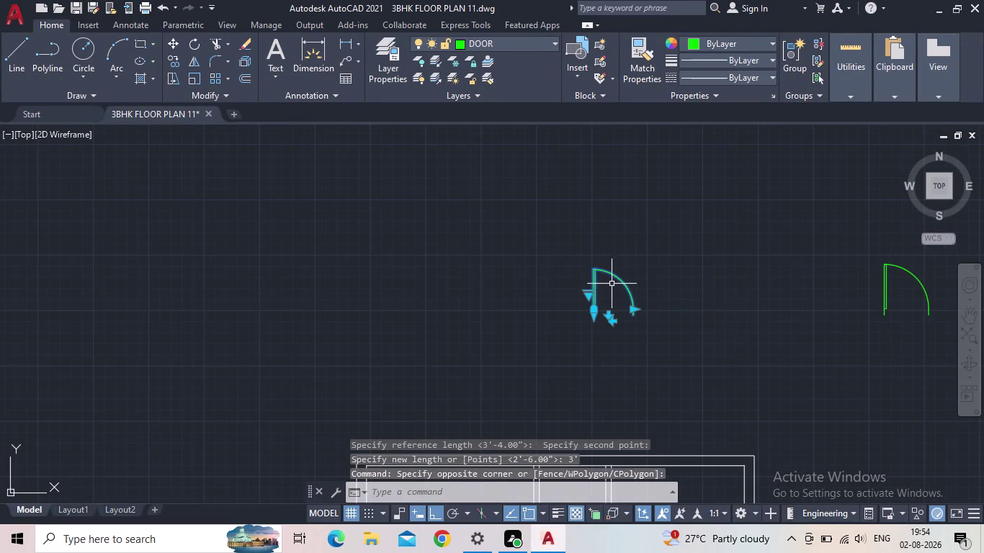
Copy the 3' door to three spots above and below the floor plan.
key(c)
key(o)
key(Return)
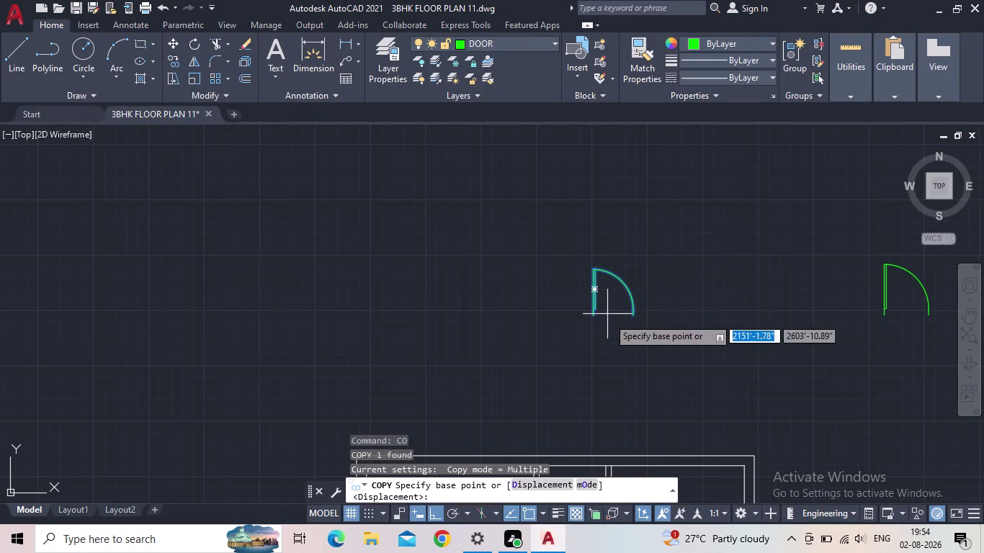
click(595, 318)
middle_drag(714, 381, 683, 359)
scroll(down, 3)
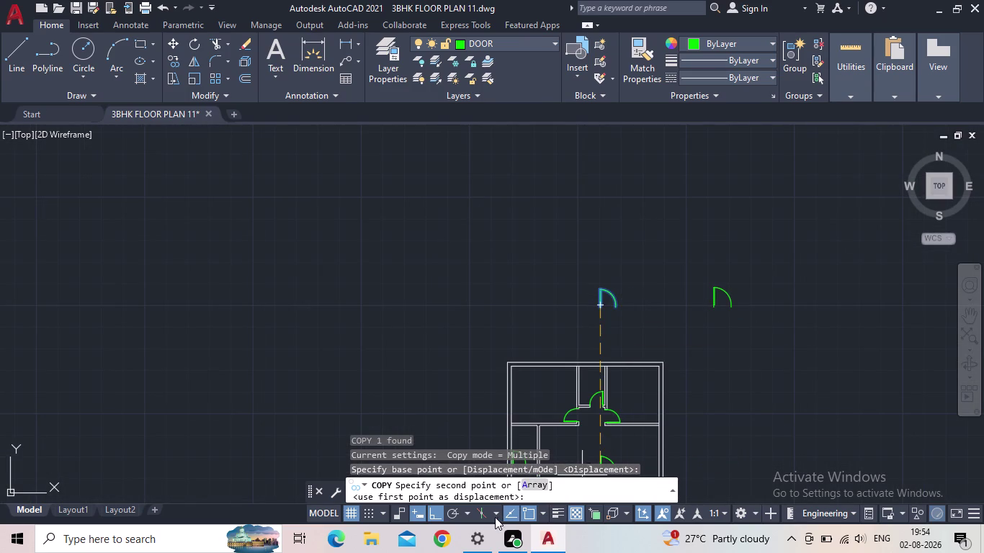
click(435, 512)
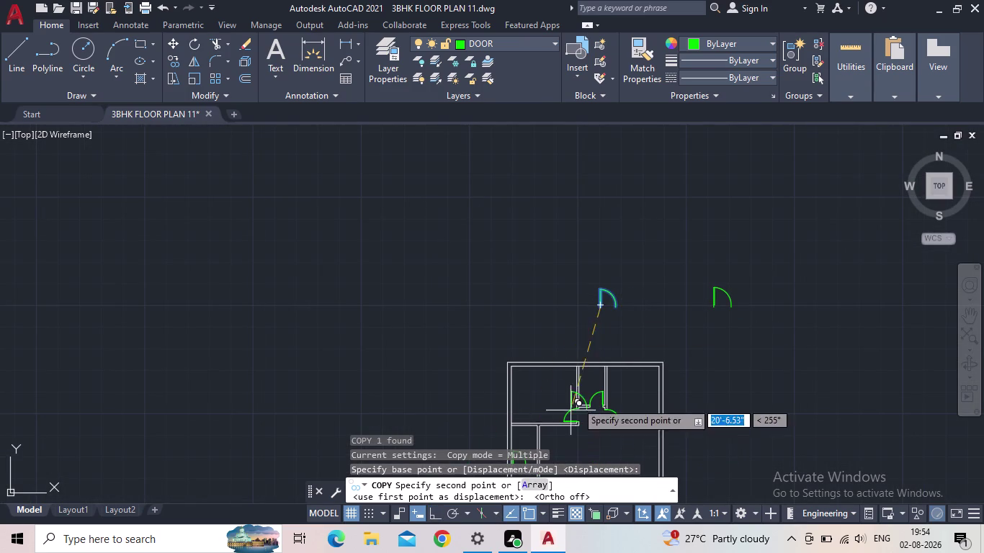
middle_drag(577, 399, 633, 215)
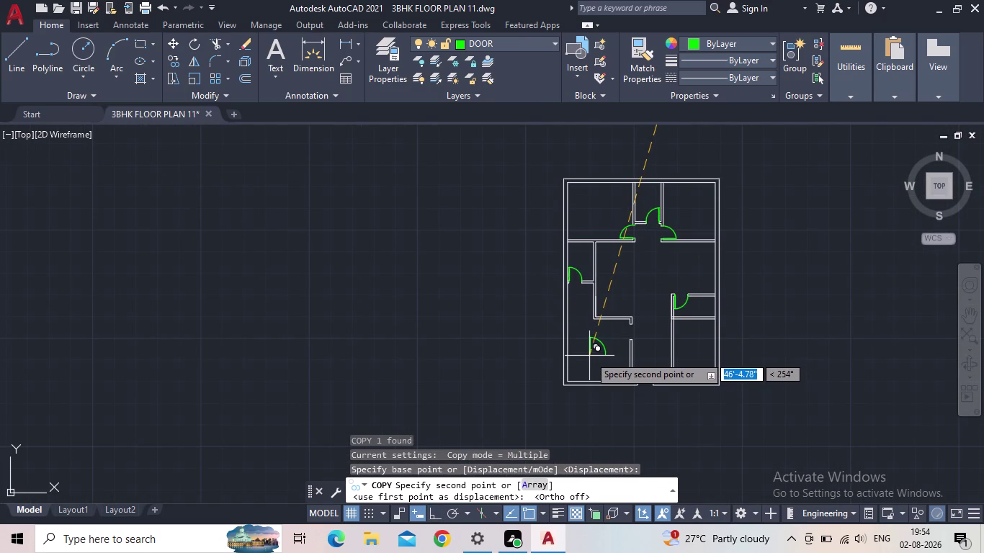
click(589, 356)
click(644, 425)
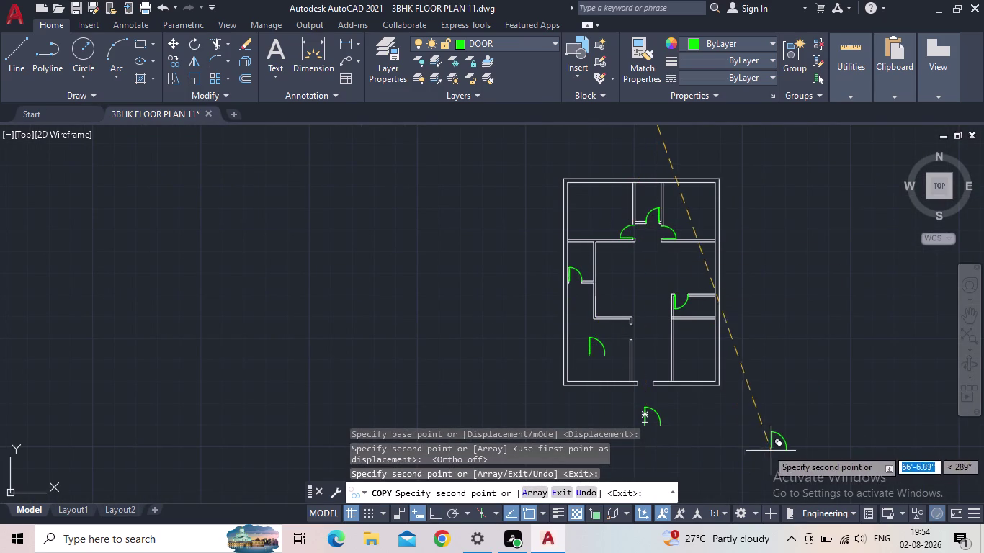
key(Escape)
scroll(up, 3)
scroll(up, 3)
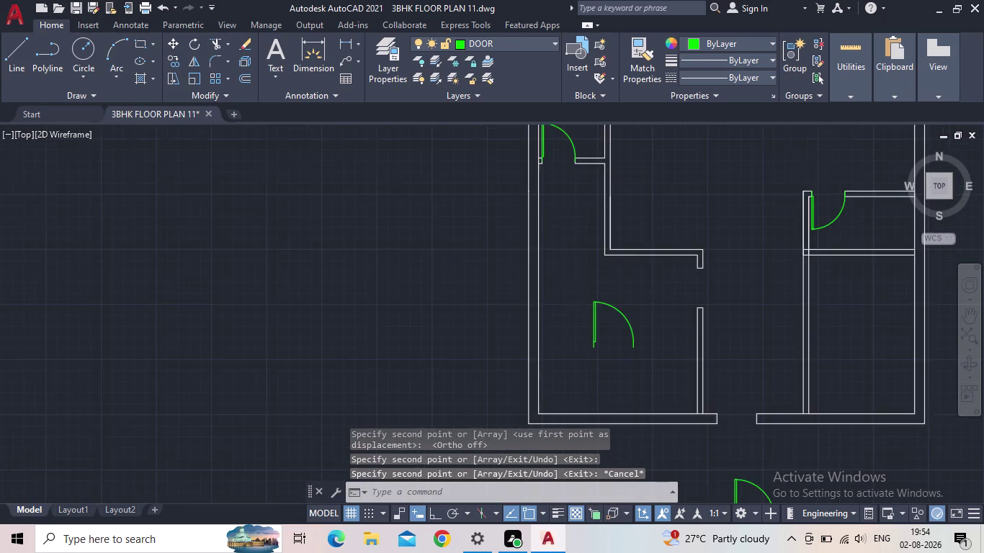
click(600, 333)
Rotate the copied door 90° about its hinge and flip its swing direction.
click(569, 329)
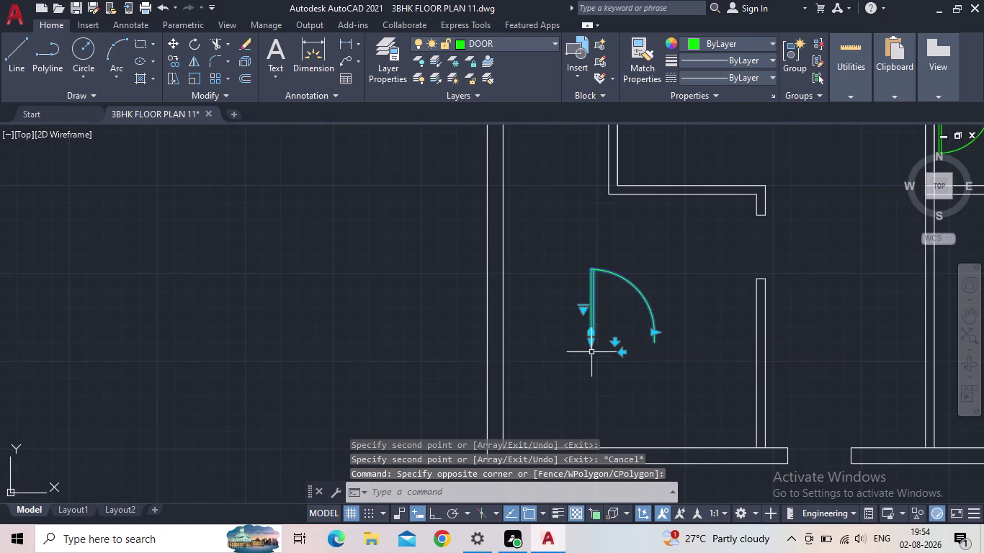
scroll(up, 3)
key(r)
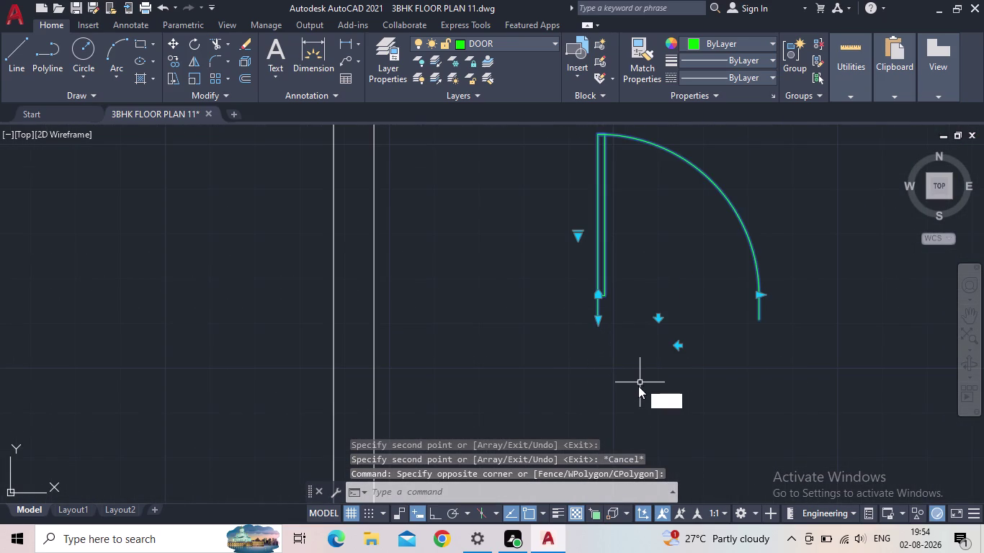
key(o)
key(Return)
click(599, 320)
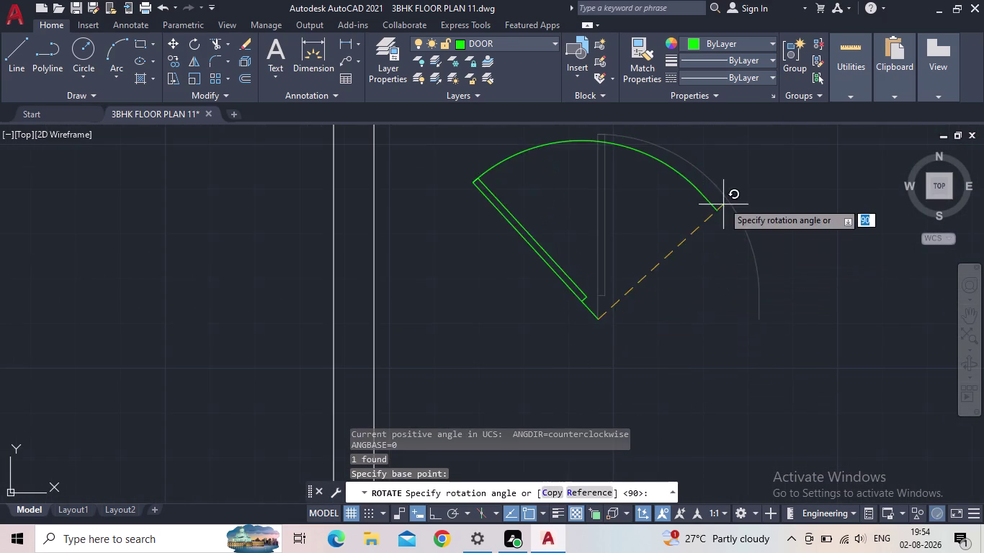
click(437, 514)
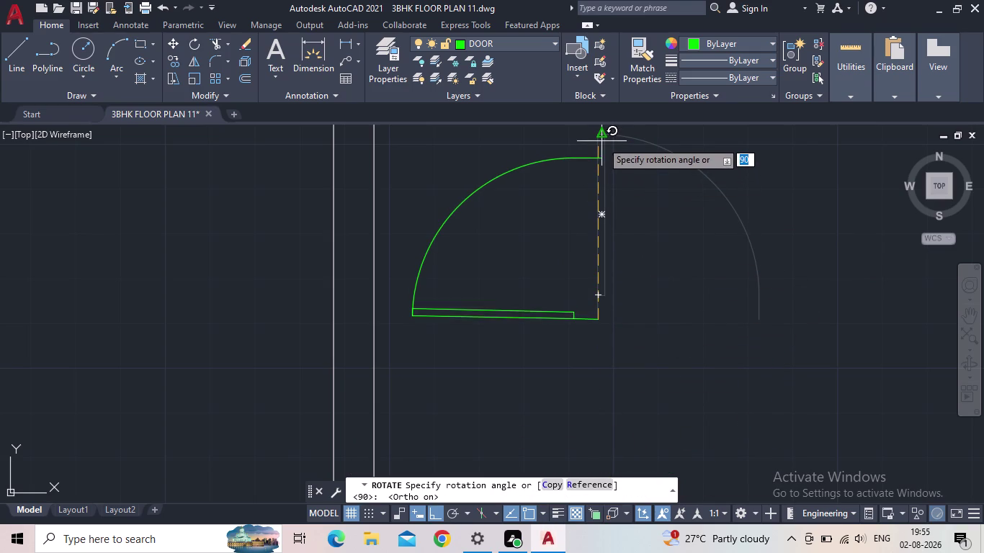
middle_drag(600, 141, 738, 142)
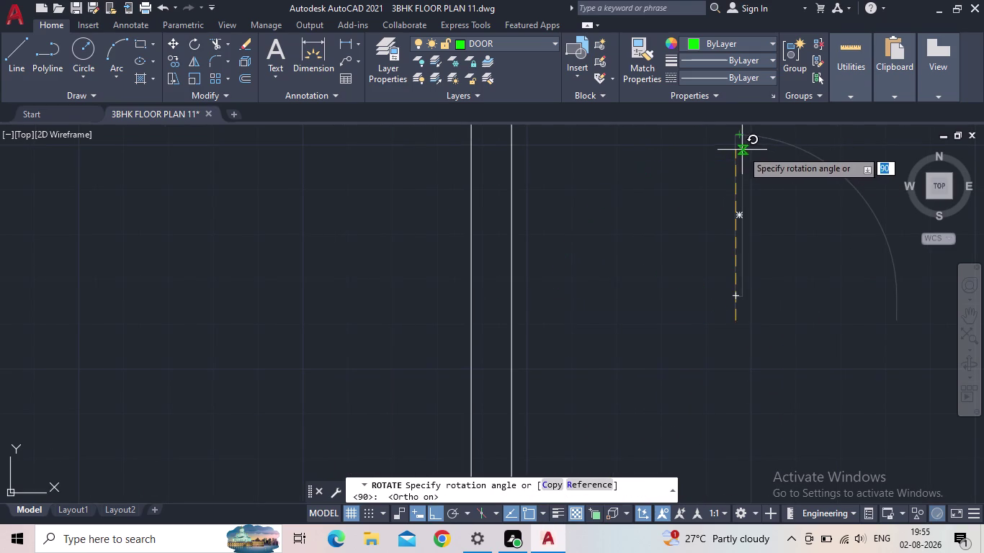
click(737, 147)
click(671, 314)
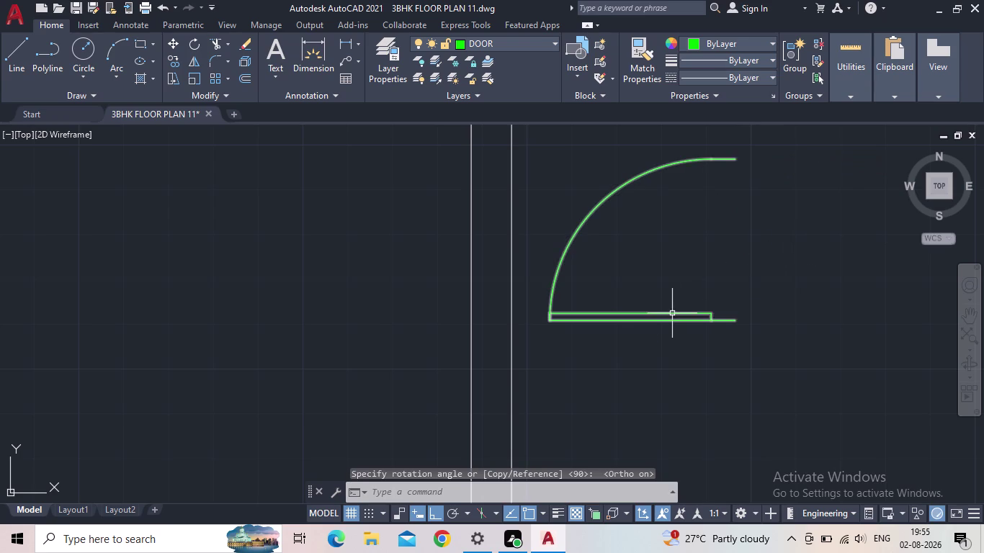
click(758, 242)
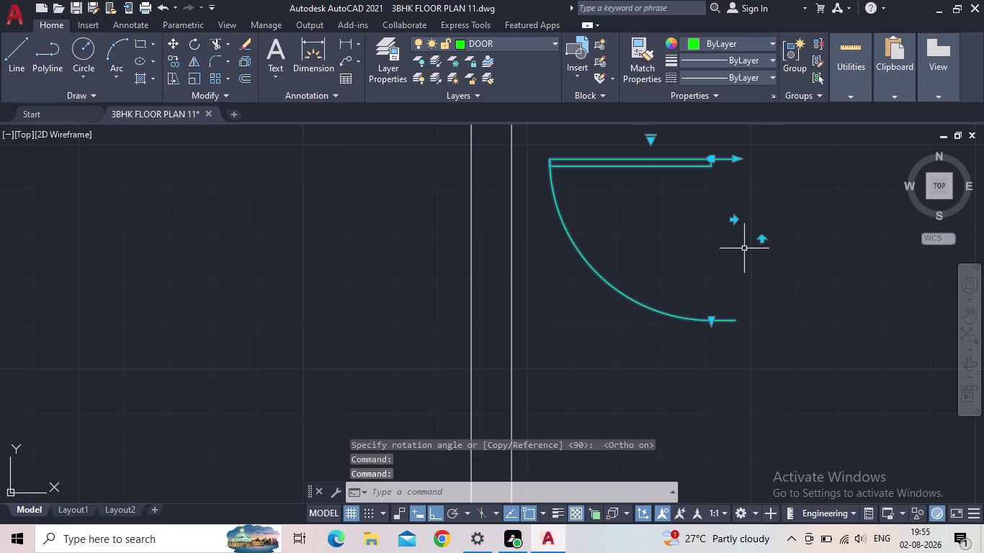
middle_drag(741, 255, 684, 356)
scroll(down, 3)
key(Escape)
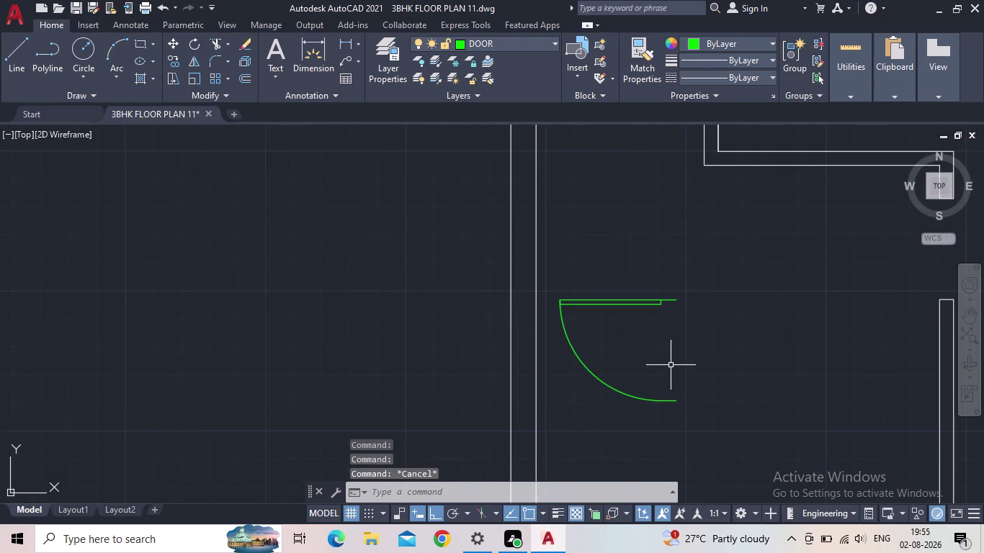
Move the flipped door into the opening at the end of the central interior wall.
text(M)
key(space)
drag(668, 323, 657, 312)
click(609, 270)
key(space)
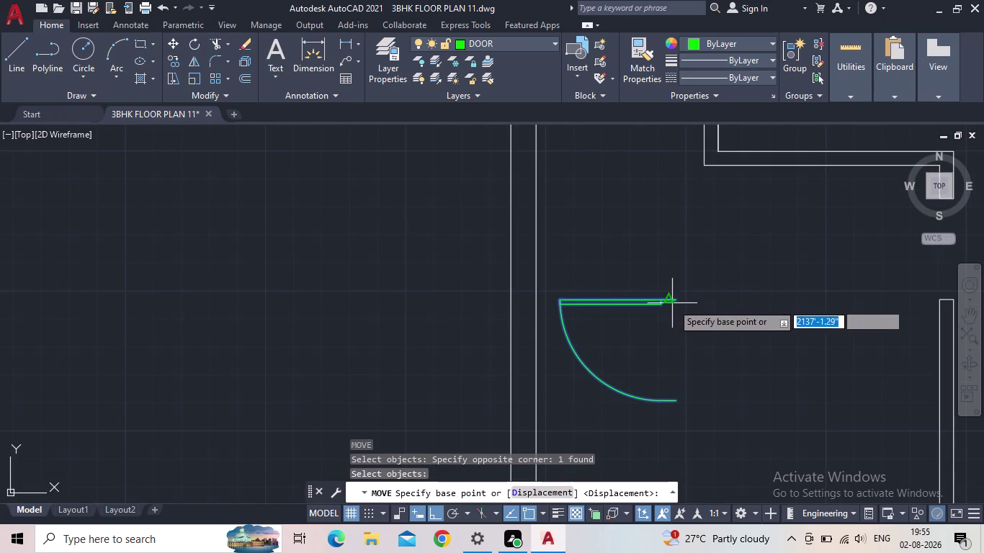
drag(677, 299, 698, 292)
middle_drag(870, 278, 773, 292)
scroll(down, 3)
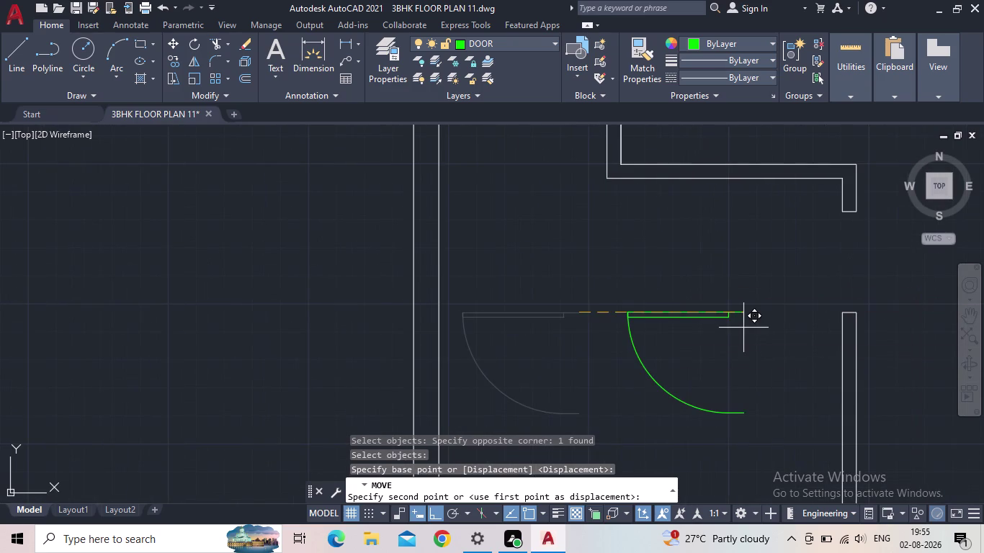
click(438, 511)
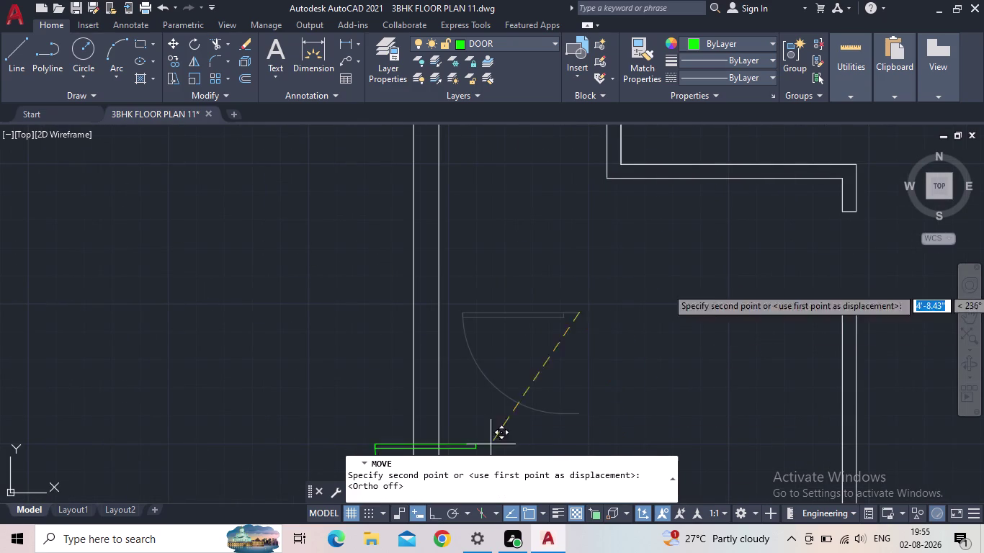
scroll(up, 3)
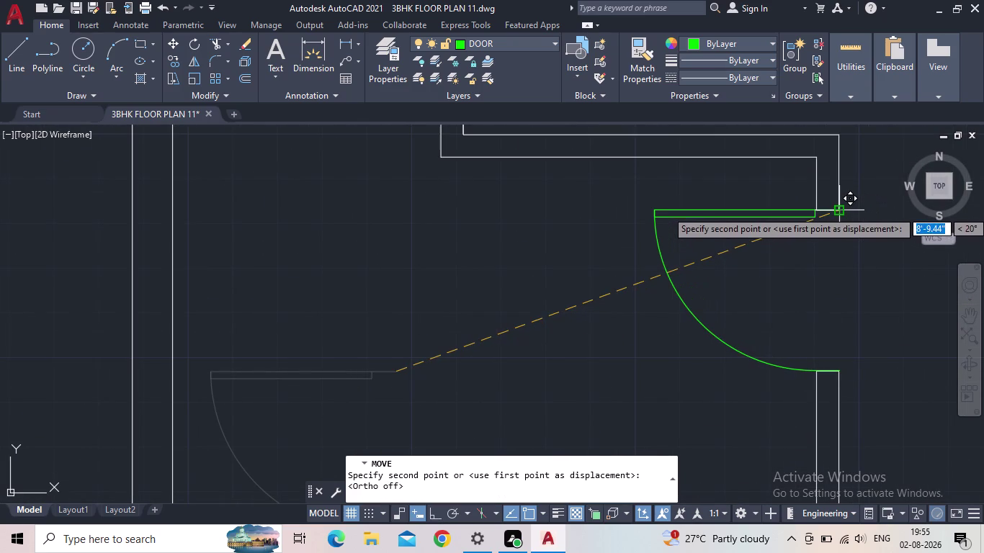
click(838, 210)
scroll(down, 3)
middle_drag(819, 307, 716, 305)
scroll(down, 3)
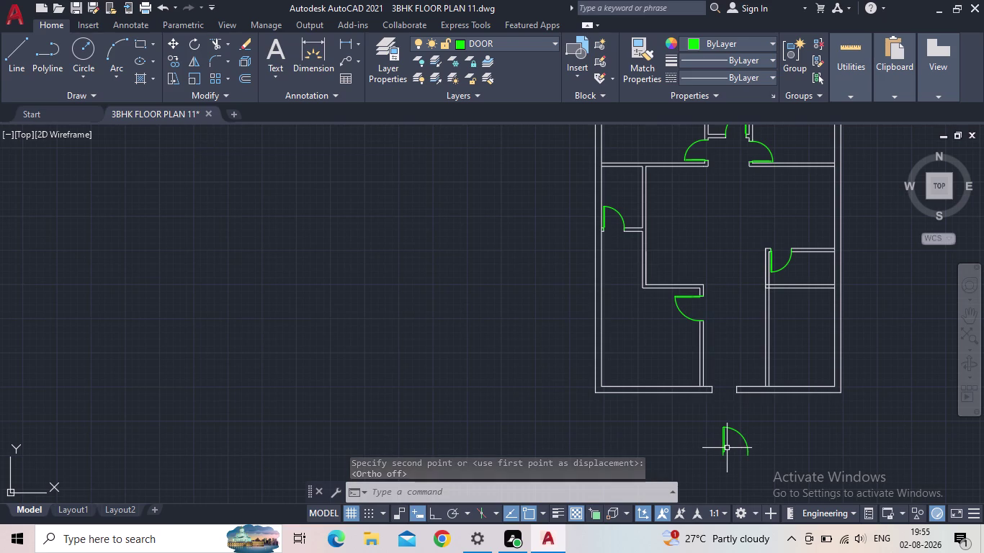
Move the spare door from below the plan, hinge corner first, into the bottom-wall entrance.
middle_drag(724, 450, 701, 433)
scroll(up, 3)
drag(718, 437, 703, 435)
click(668, 419)
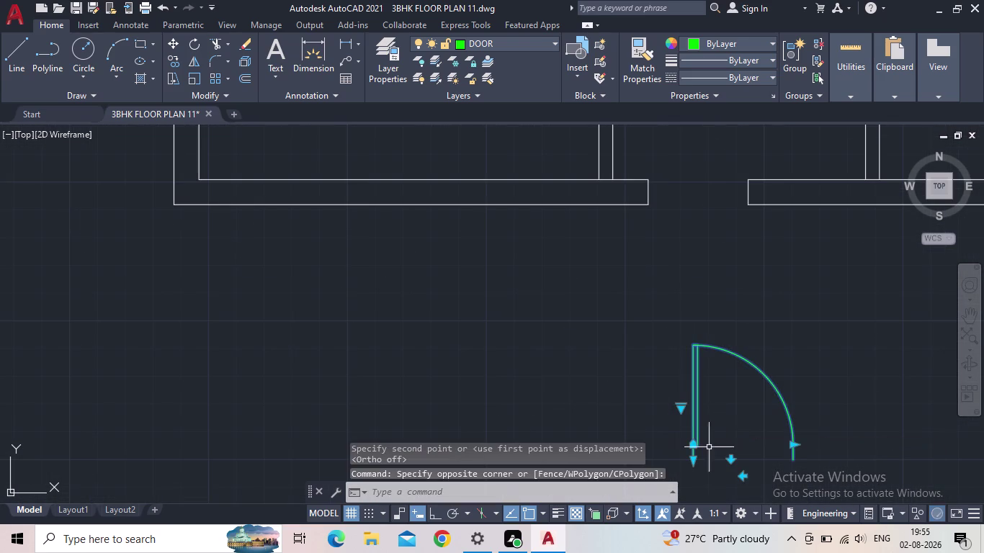
key(m)
key(Return)
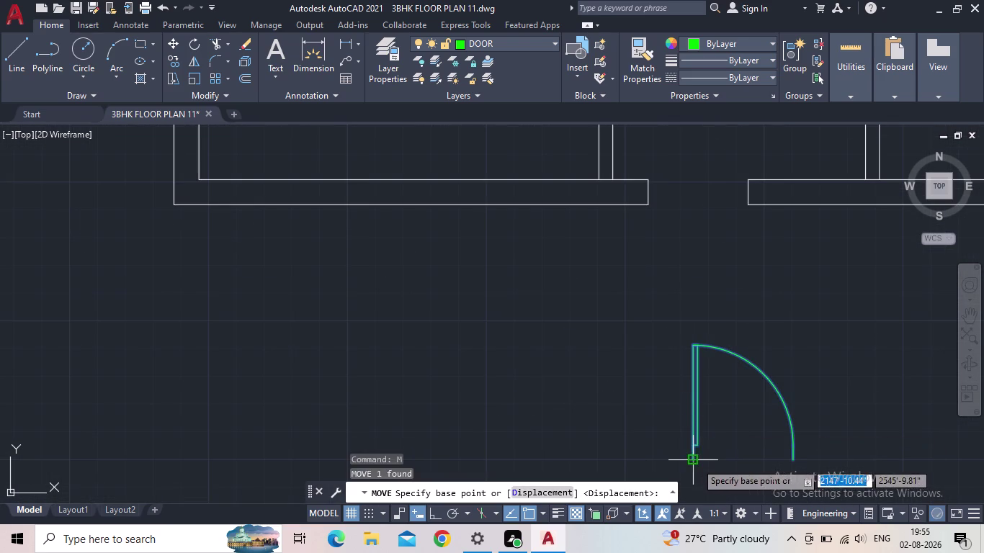
click(696, 462)
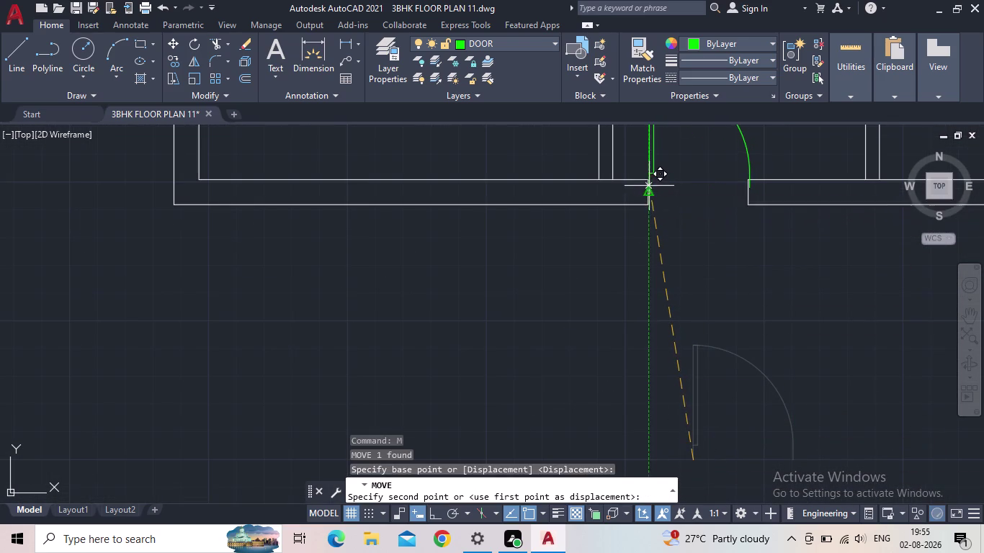
click(646, 203)
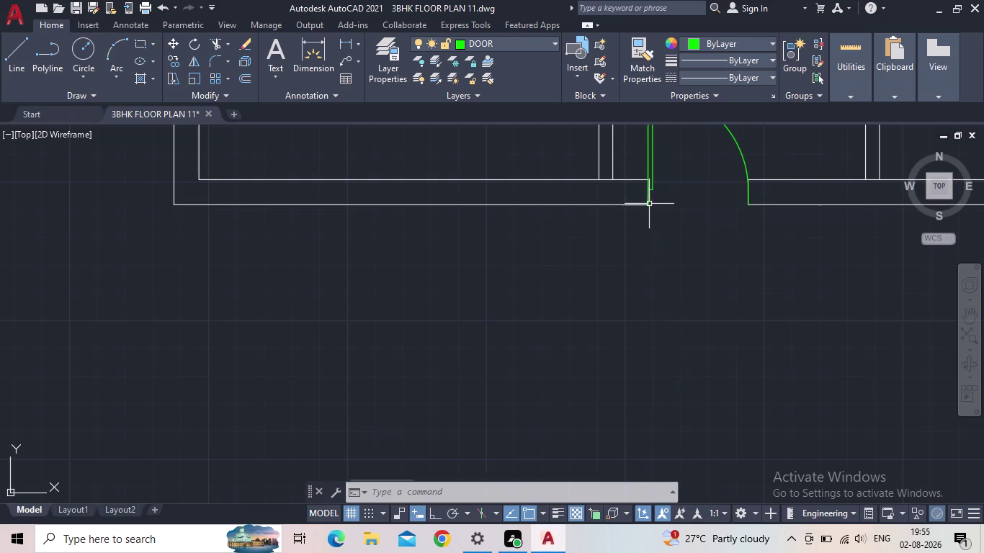
scroll(down, 3)
middle_drag(717, 232, 681, 322)
Window-select both spare door symbols above the plan and delete them.
scroll(down, 3)
scroll(down, 3)
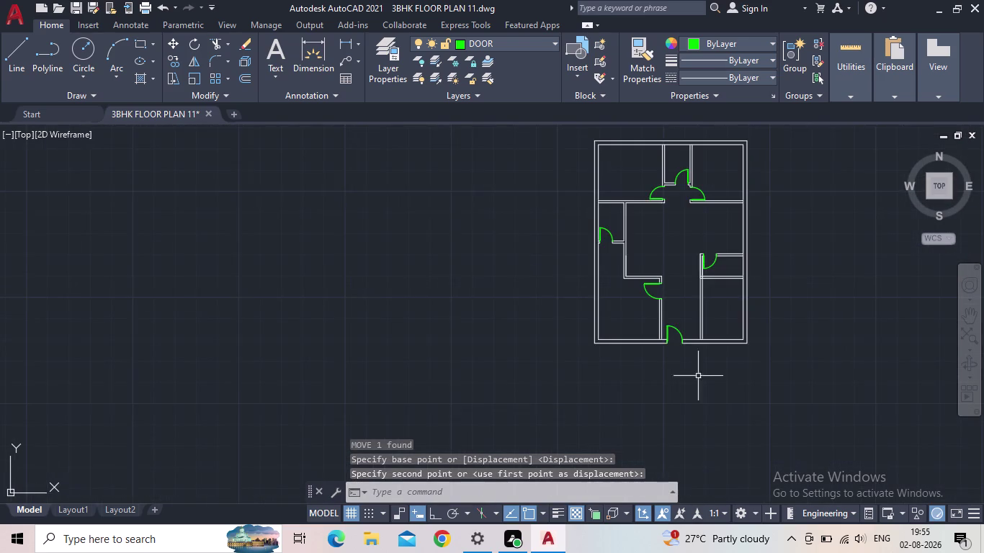
middle_drag(722, 388, 731, 266)
scroll(down, 3)
scroll(up, 3)
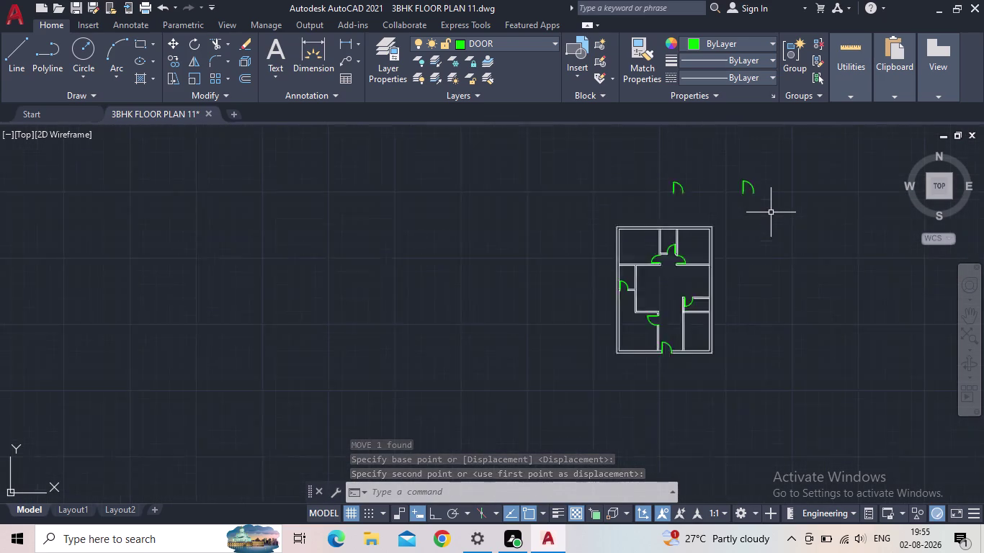
scroll(up, 3)
click(777, 209)
click(568, 153)
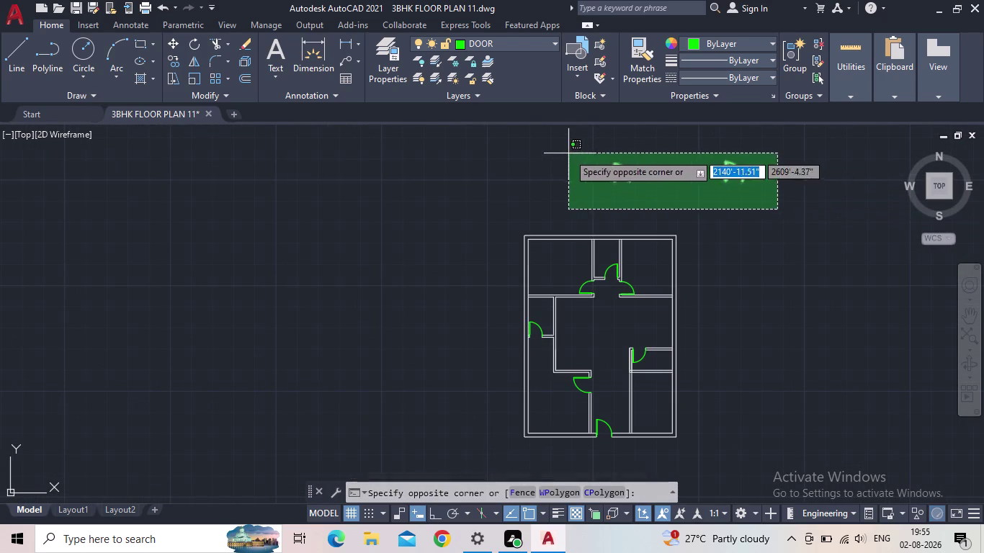
key(Delete)
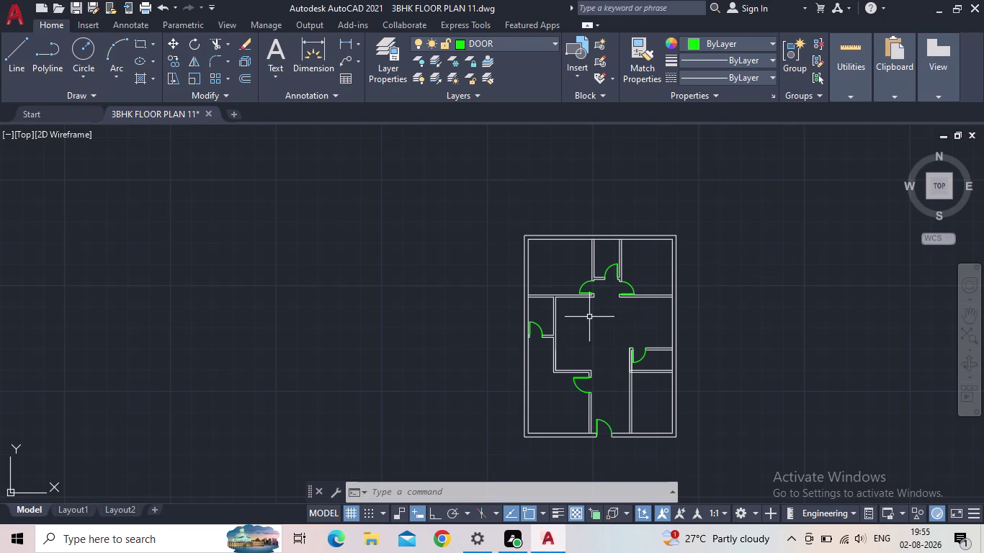
middle_drag(587, 316, 596, 283)
scroll(up, 3)
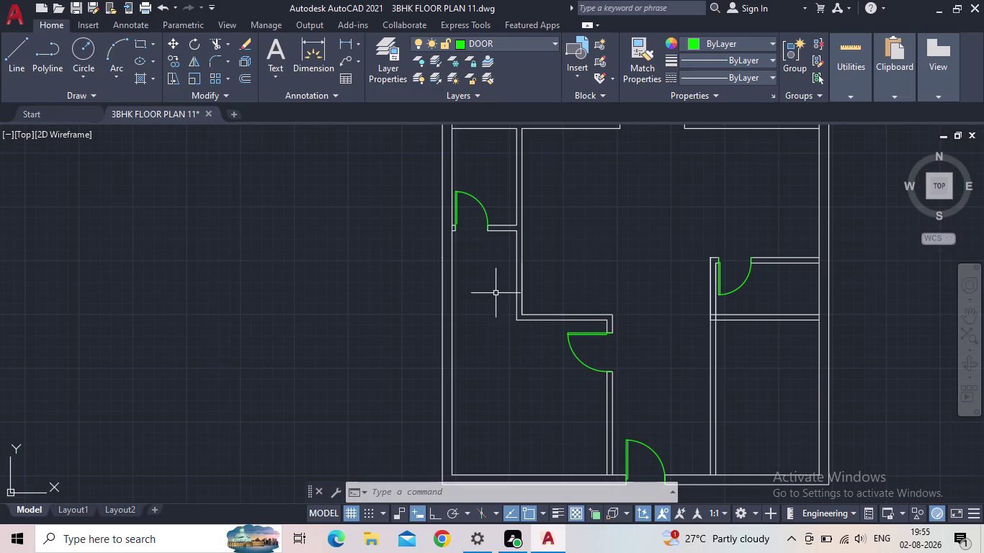
scroll(down, 3)
middle_drag(495, 305, 462, 416)
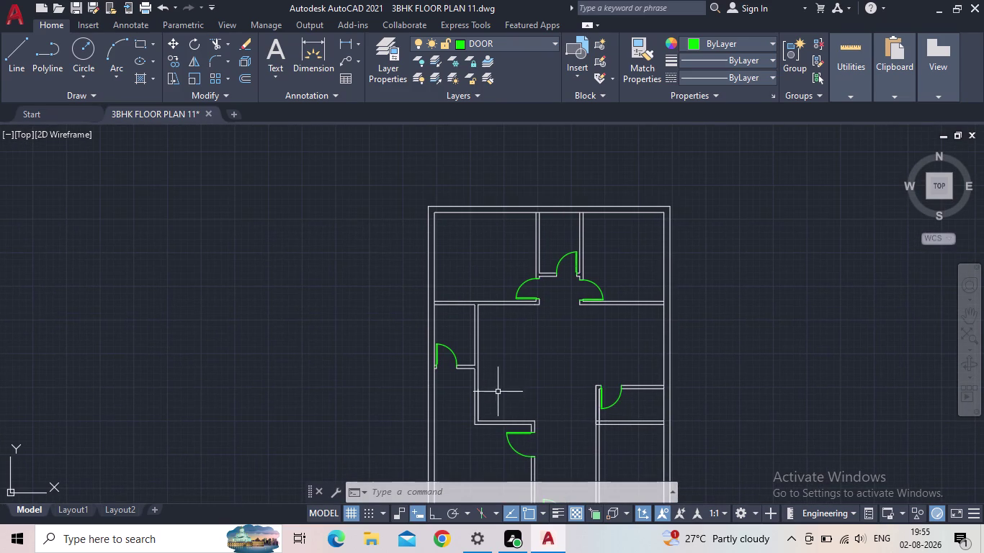
scroll(up, 3)
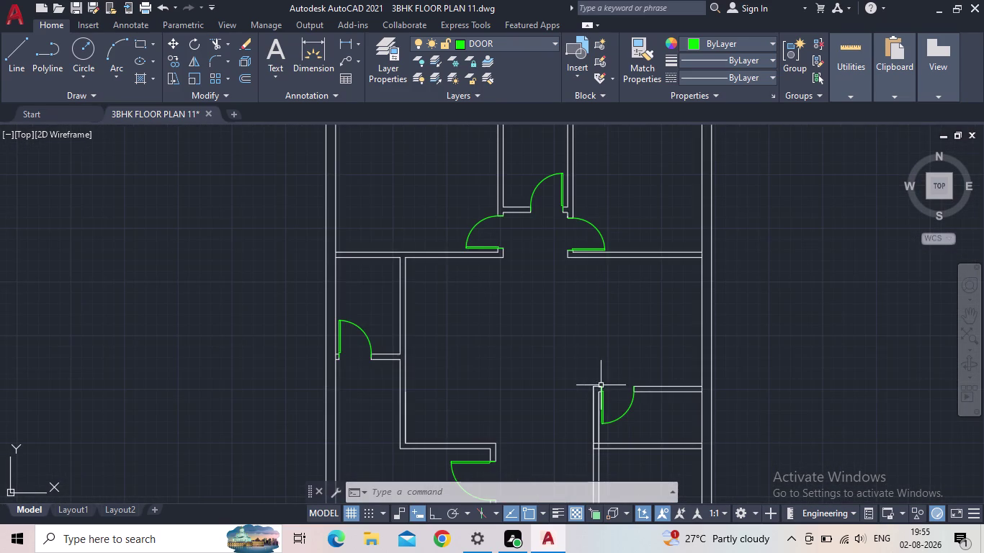
middle_drag(610, 382, 598, 359)
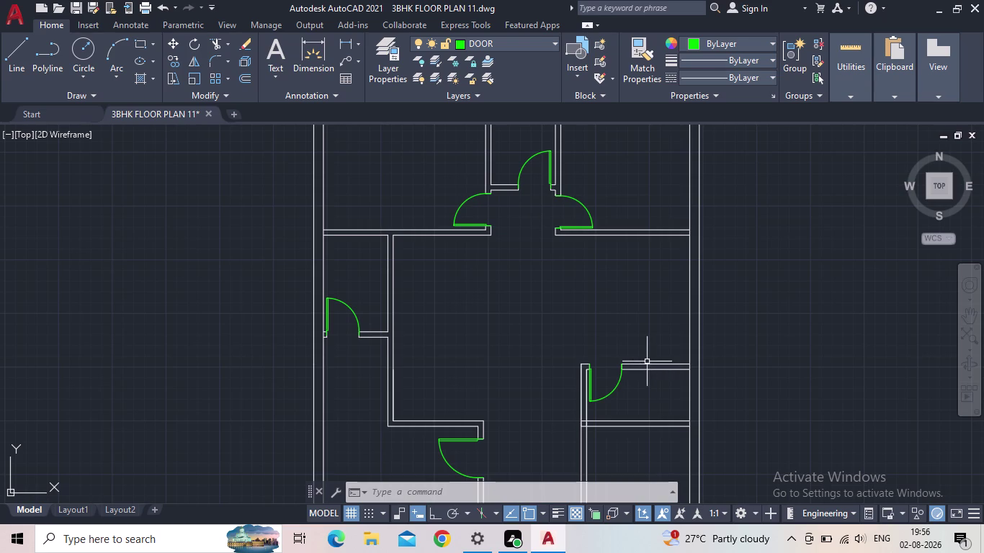
scroll(down, 3)
middle_drag(601, 327, 500, 209)
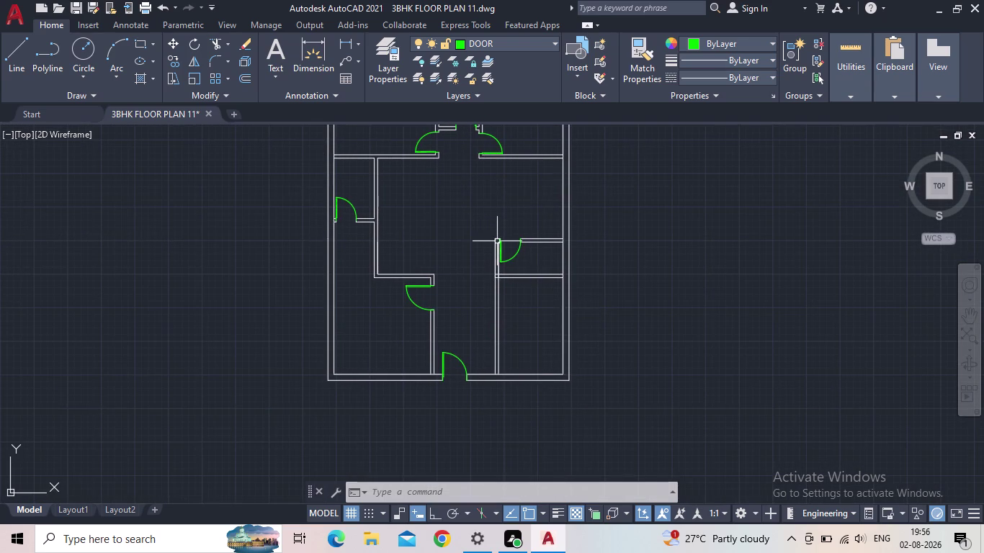
middle_drag(484, 264, 502, 356)
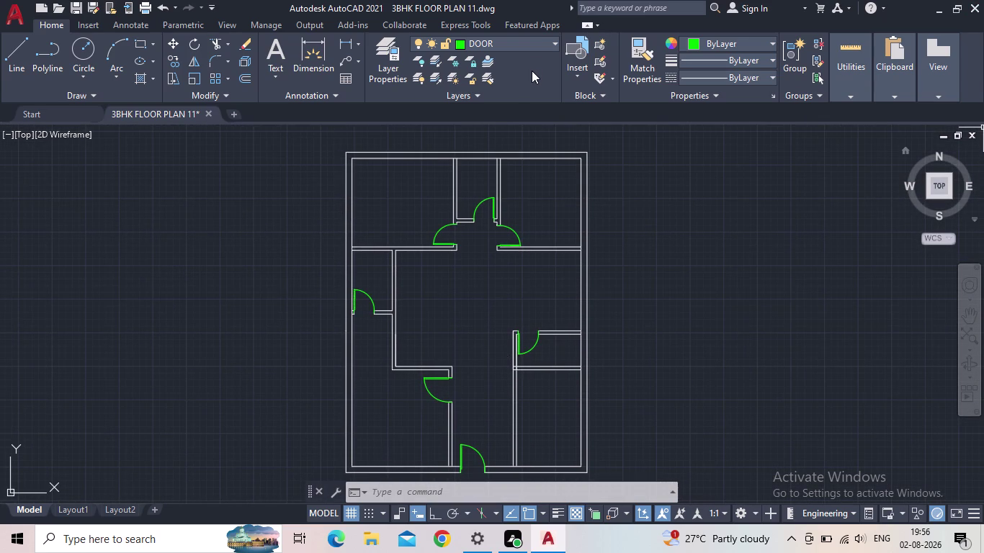
middle_drag(704, 260, 783, 260)
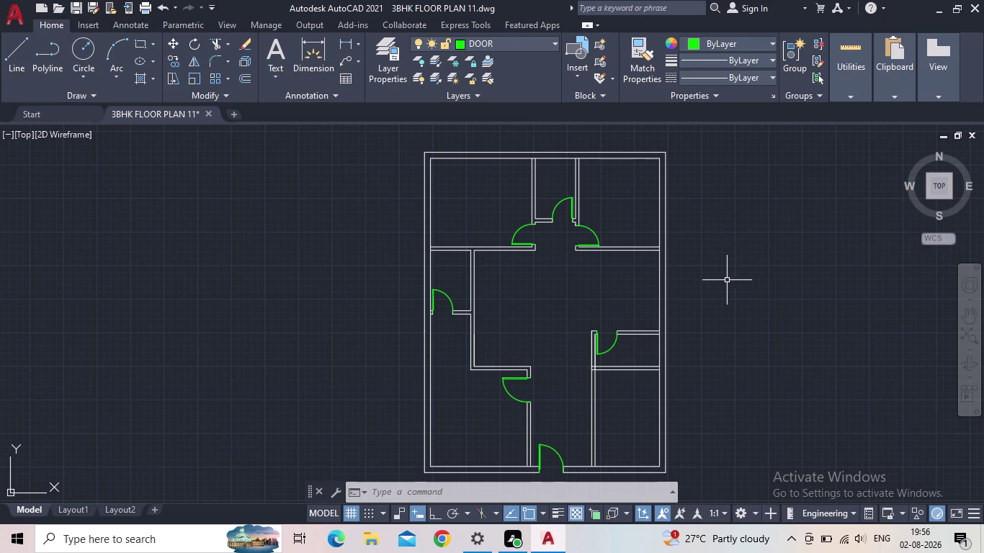
middle_drag(711, 301, 582, 317)
scroll(down, 3)
middle_click(598, 308)
scroll(up, 3)
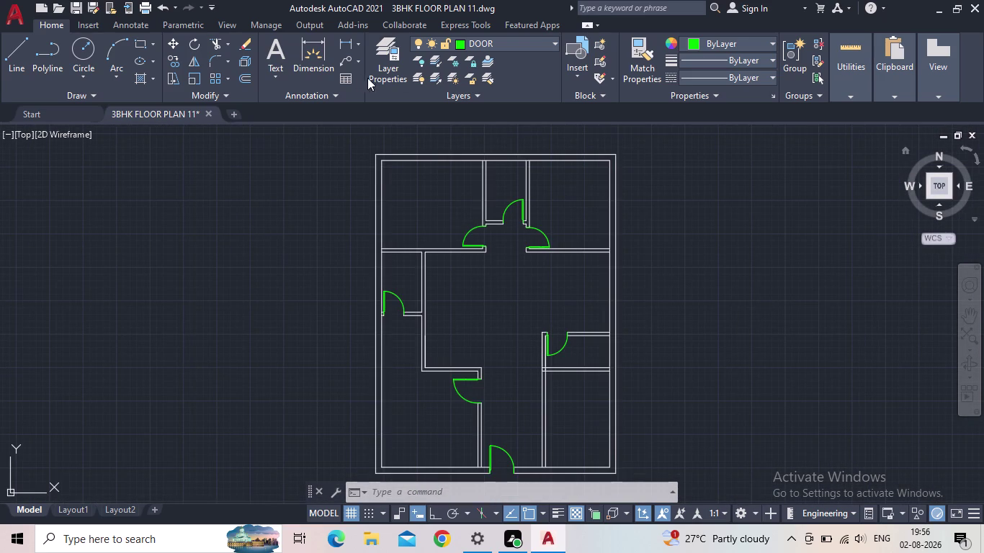
click(385, 69)
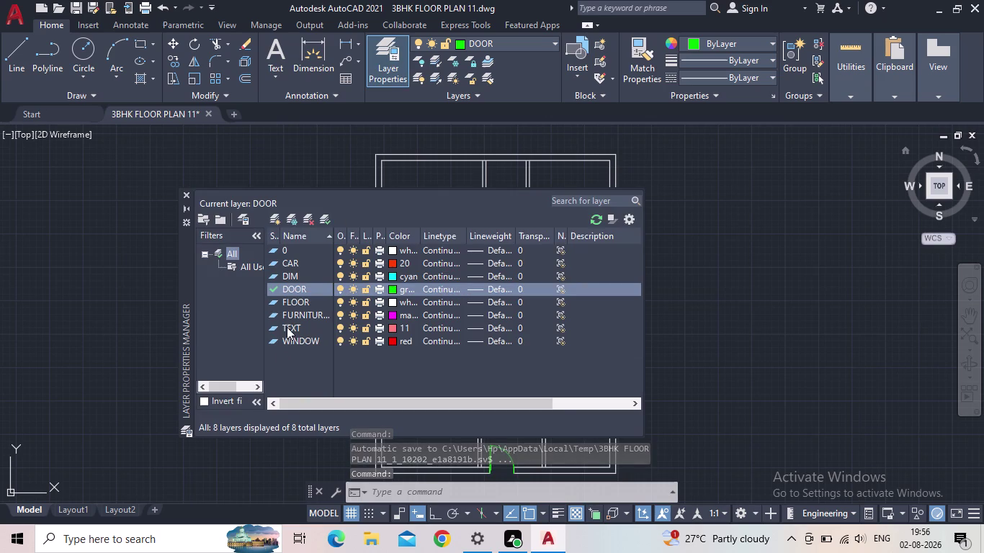
Set FURNITURES as the current layer and close the layer manager.
double_click(272, 315)
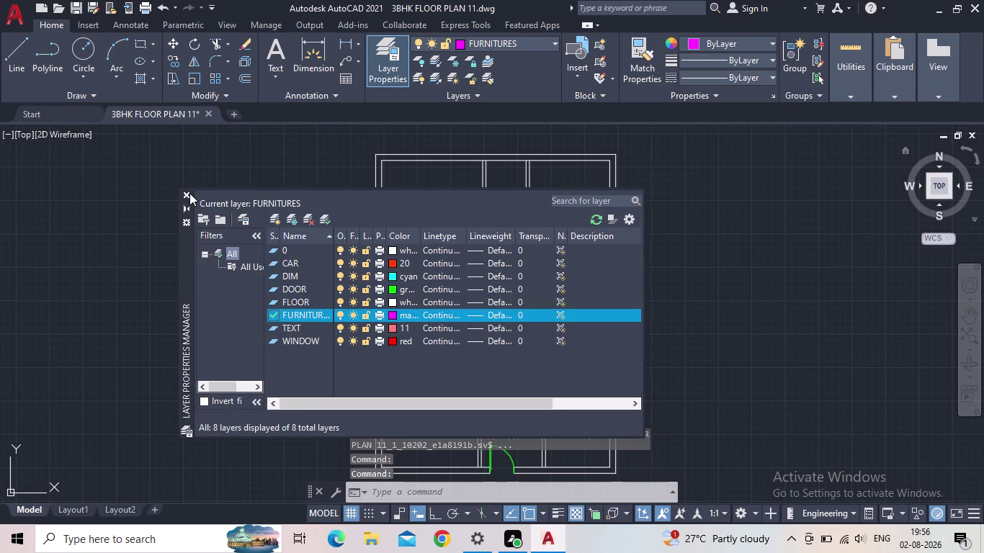
click(189, 193)
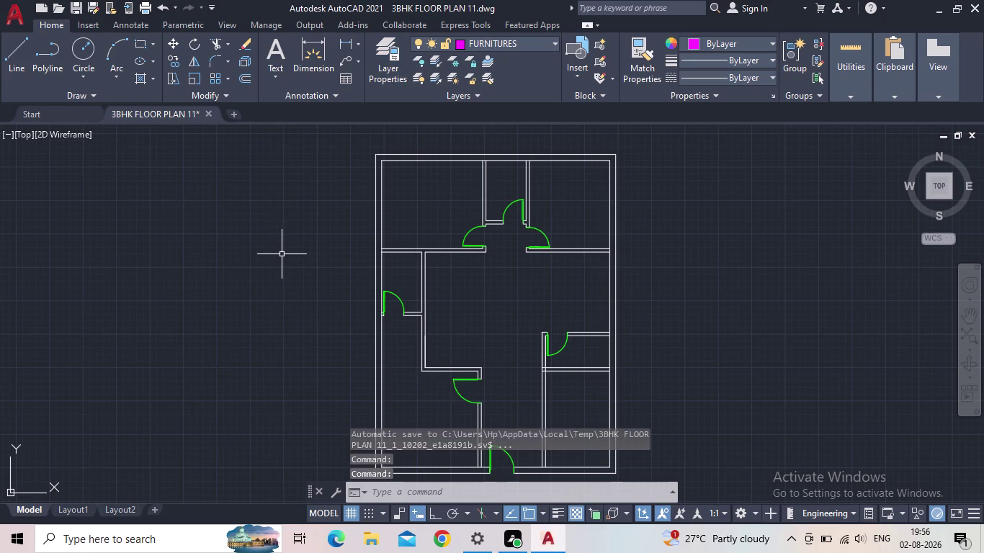
Open DesignCenter with DC and place the Toilet - top block beside the plan.
text(DC)
key(Return)
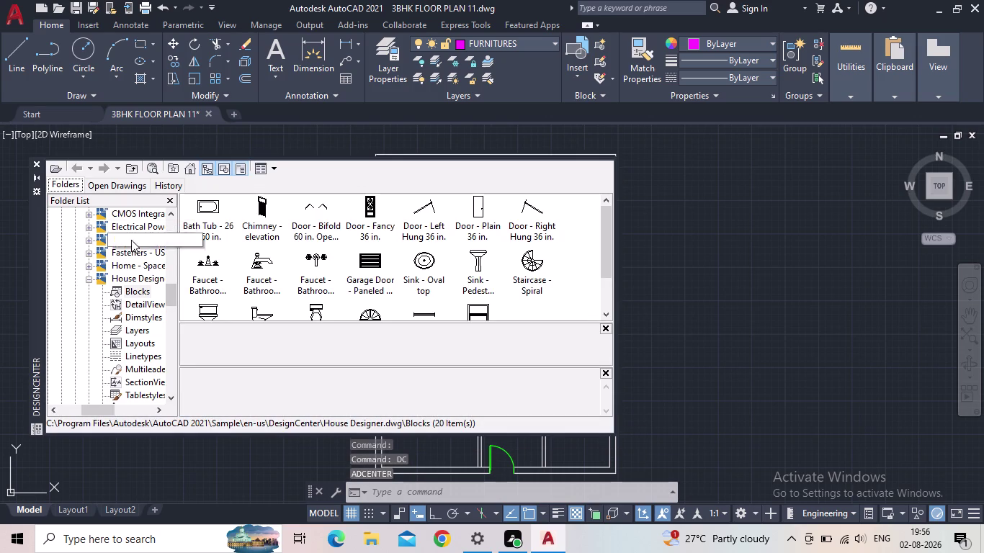
scroll(down, 3)
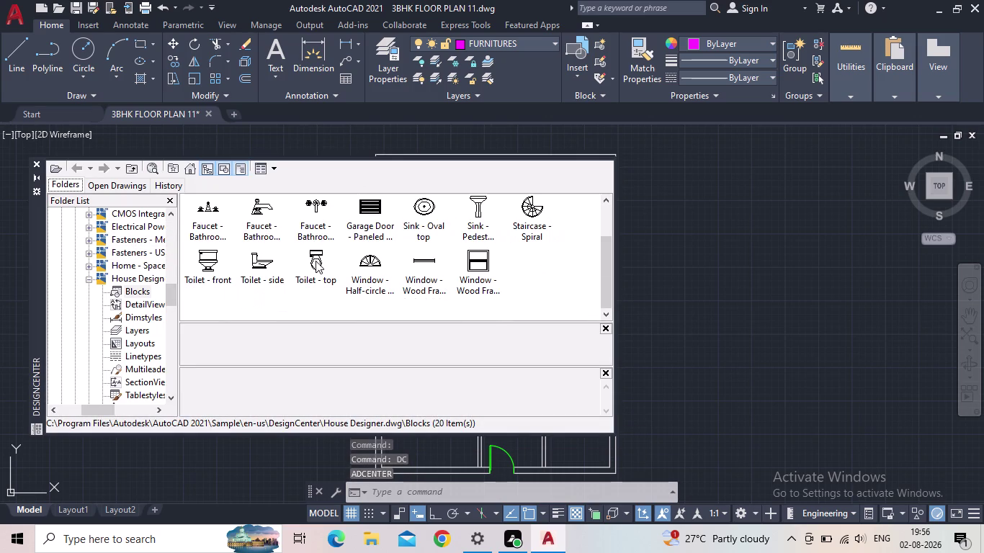
drag(316, 260, 700, 291)
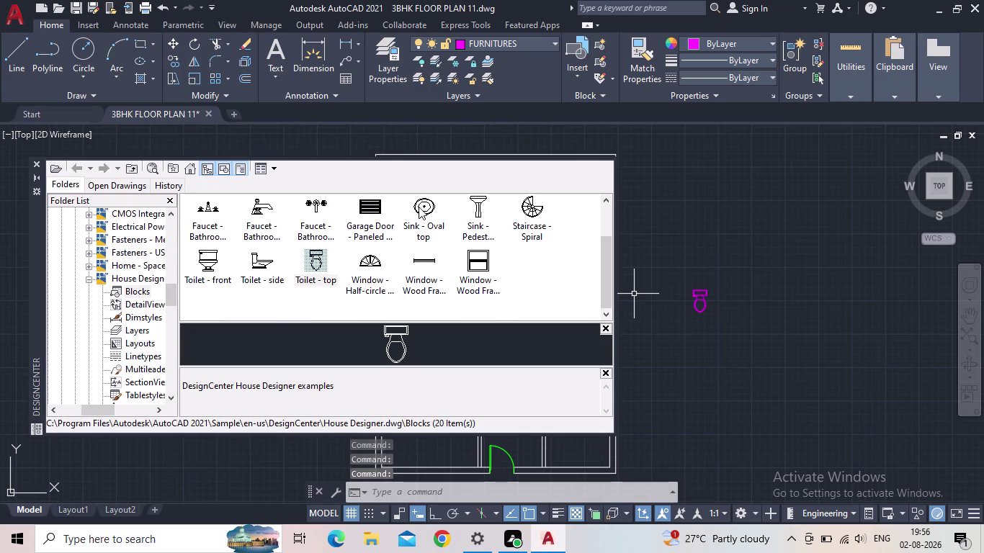
scroll(up, 3)
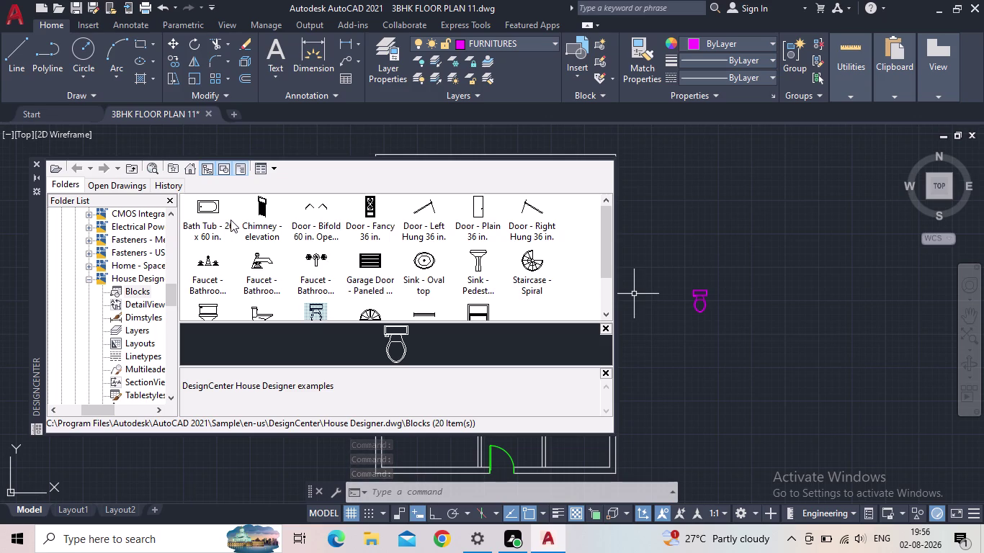
Place the Bath Tub and Sink - Oval top blocks, then select Kitchens.dwg.
drag(213, 214, 268, 218)
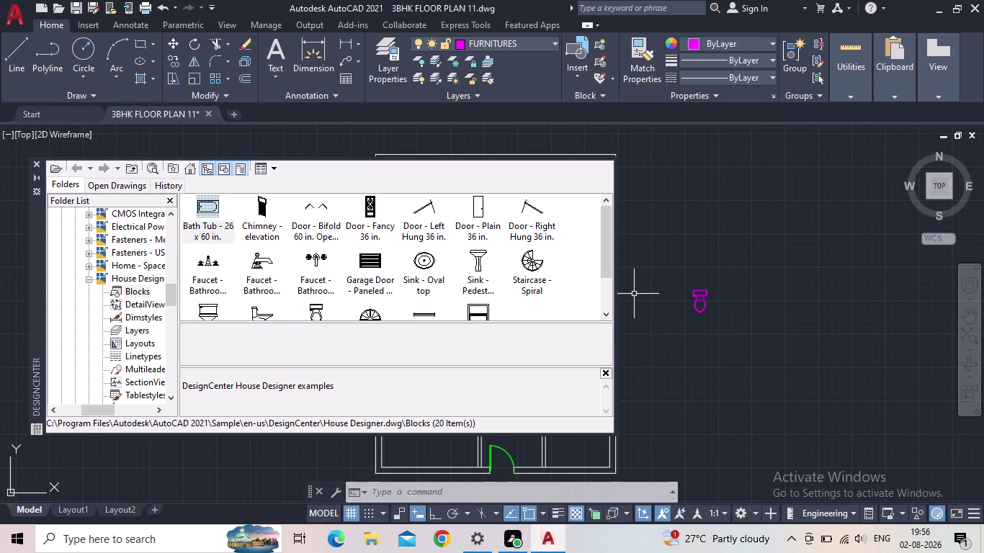
drag(269, 218, 702, 227)
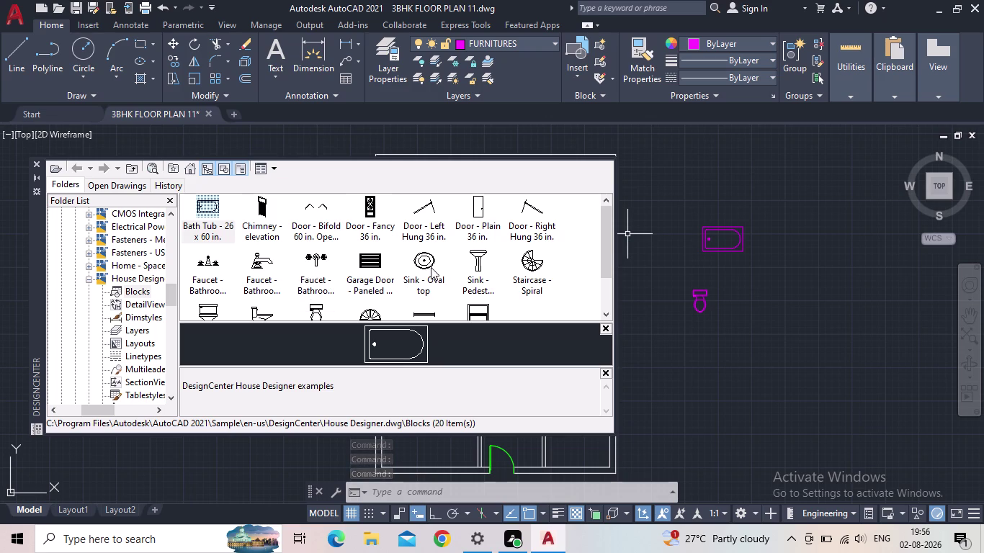
drag(426, 260, 785, 310)
scroll(down, 3)
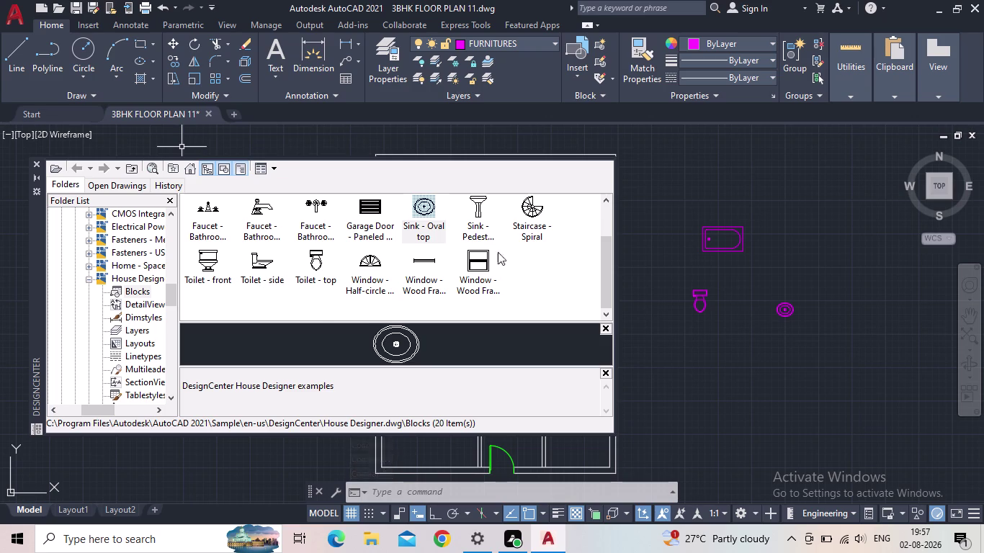
scroll(up, 3)
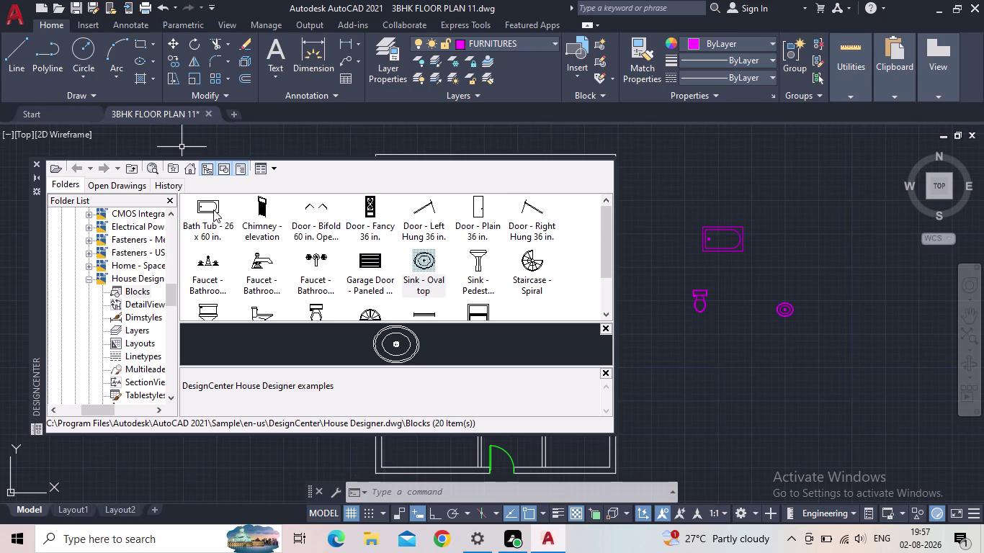
scroll(down, 3)
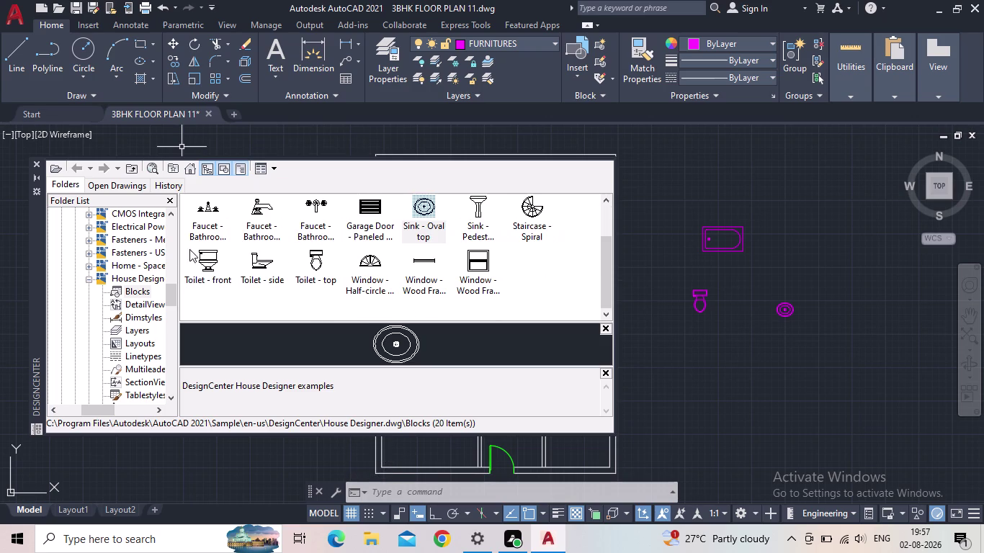
click(88, 281)
click(79, 317)
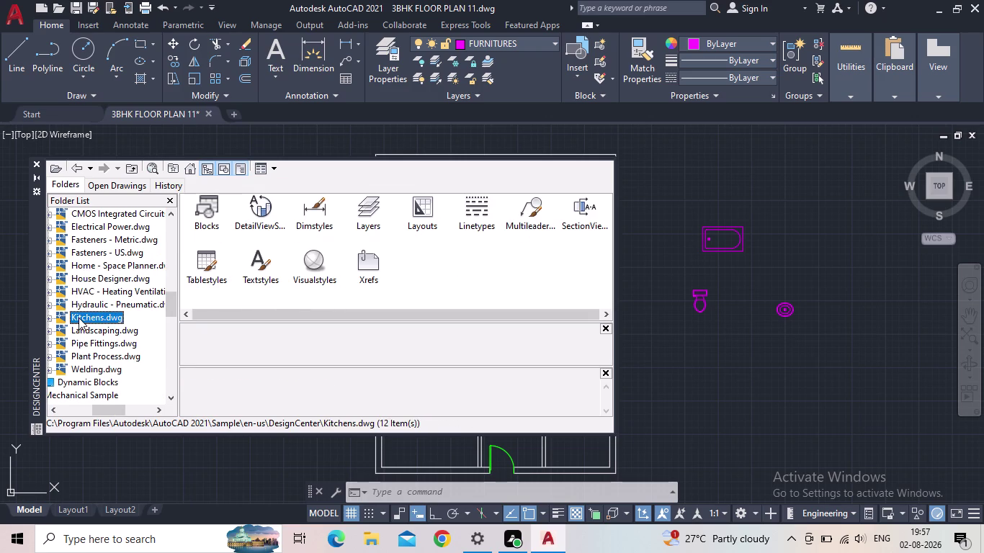
Place the Range-Oven - 30 in top, Microwave and Sink-single blocks from Kitchens.dwg beside the plan.
click(78, 318)
double_click(99, 251)
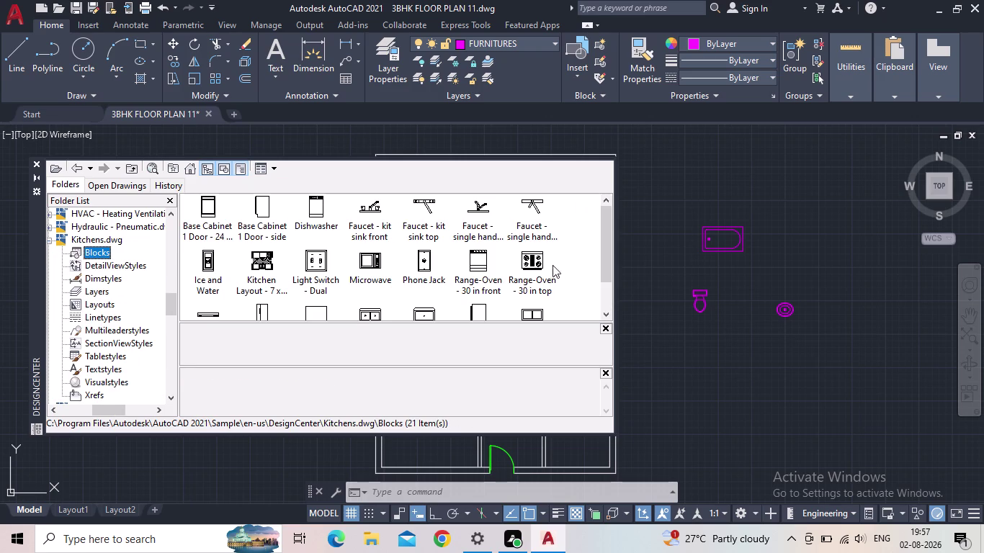
drag(526, 260, 682, 331)
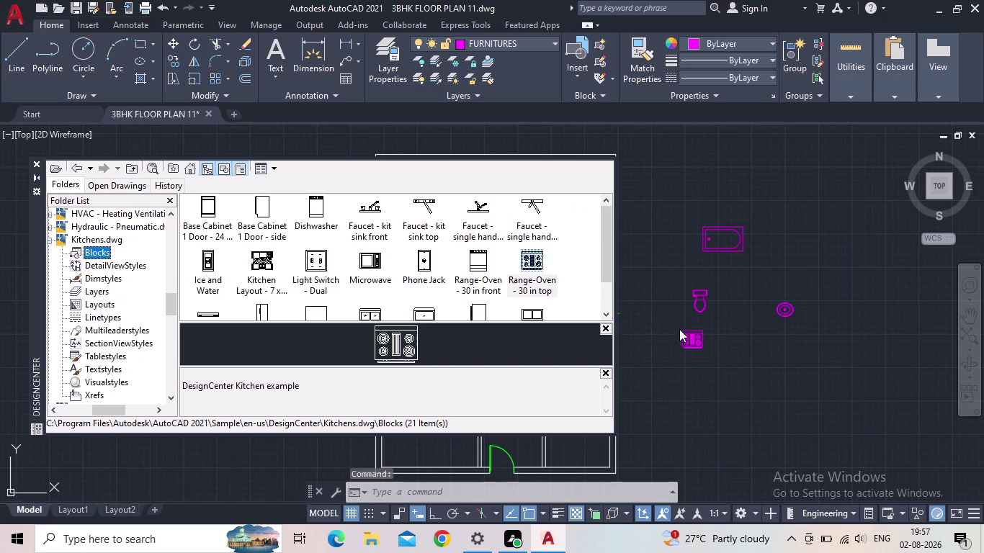
drag(360, 262, 414, 286)
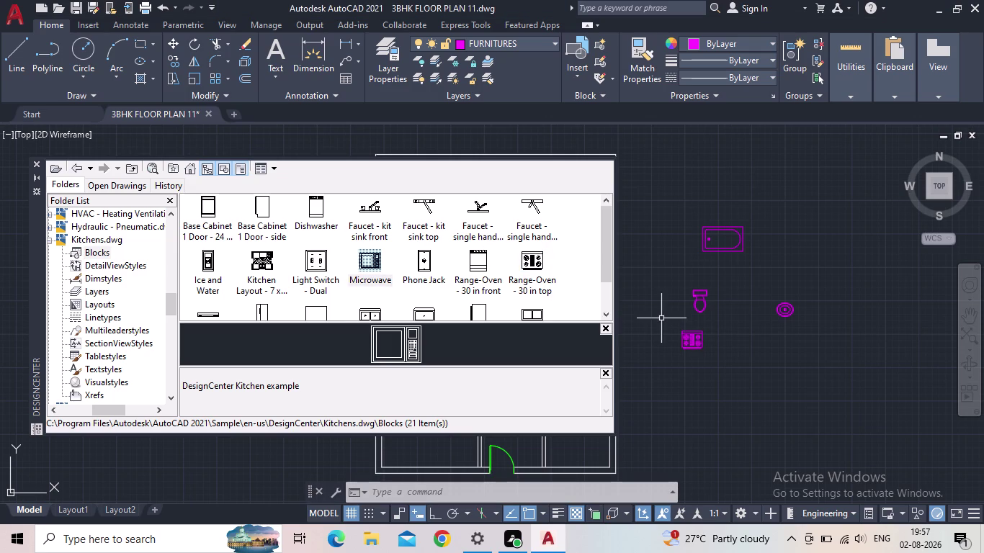
drag(414, 286, 716, 349)
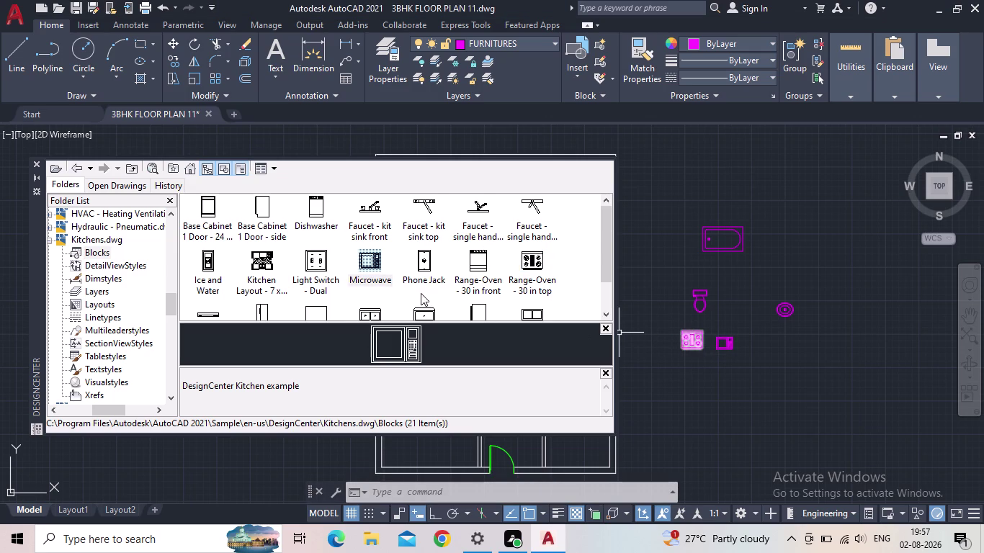
scroll(down, 3)
drag(418, 279, 698, 369)
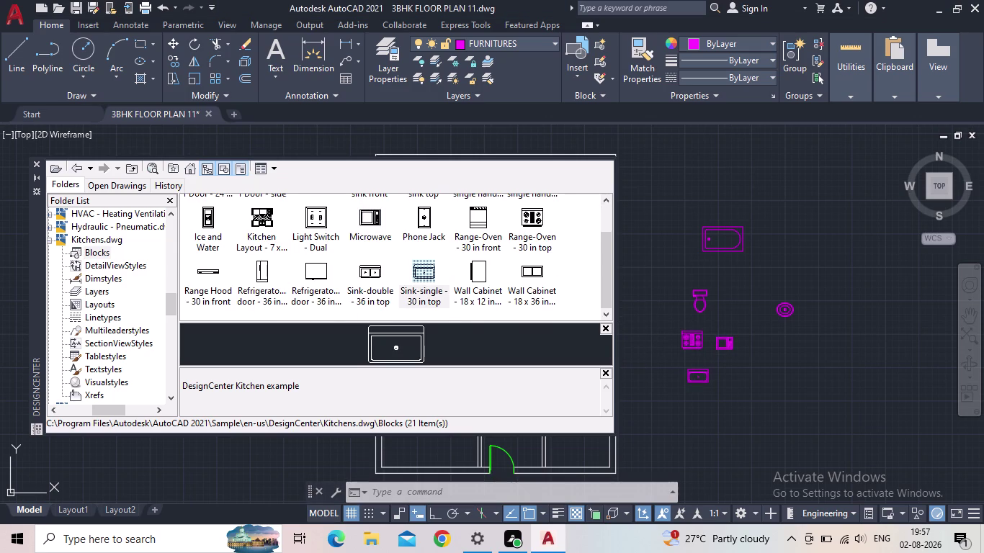
scroll(up, 3)
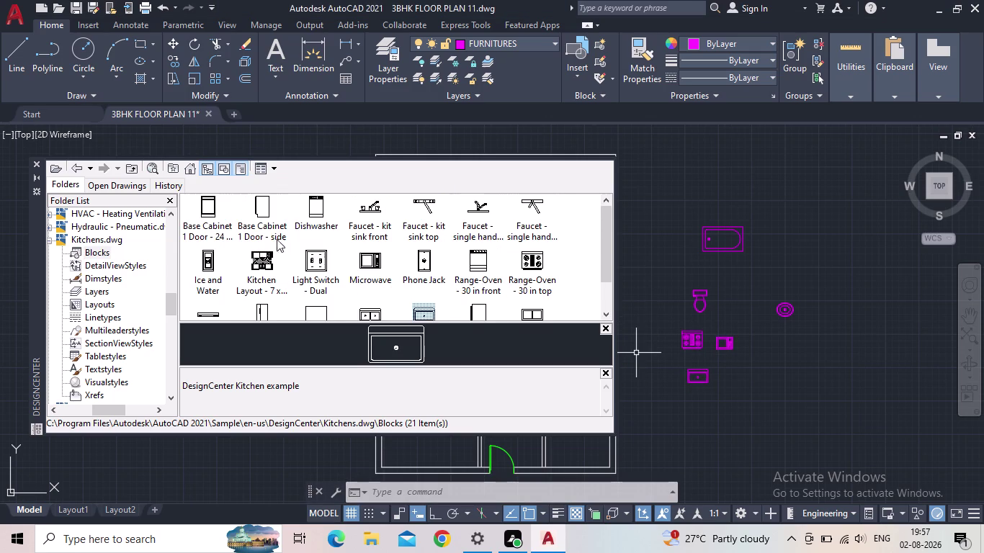
scroll(up, 3)
scroll(down, 3)
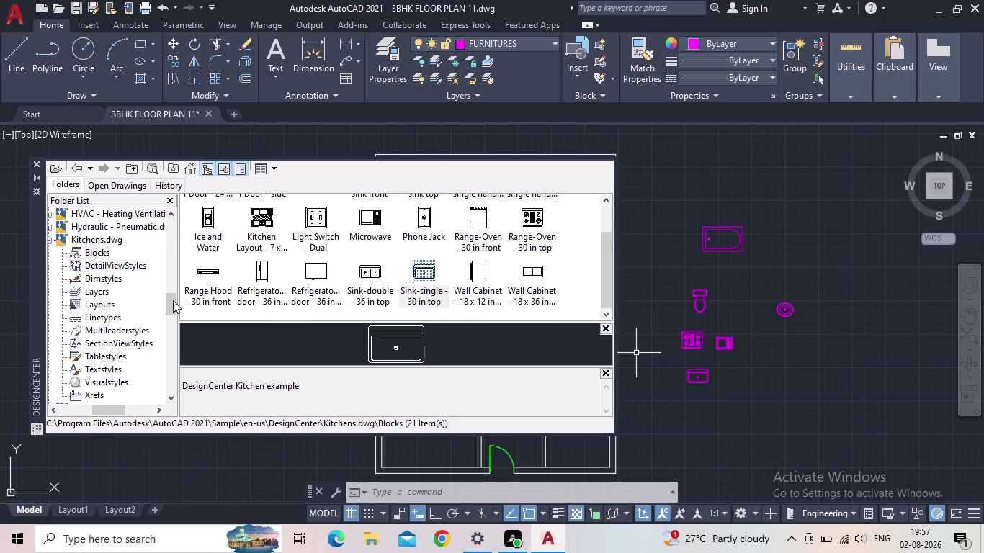
drag(171, 301, 171, 289)
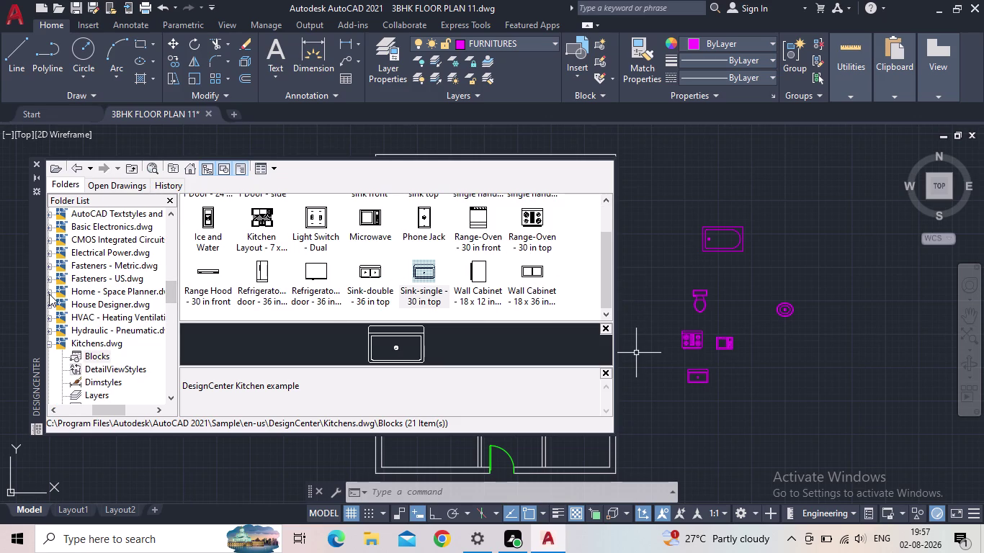
From Home - Space Planner, place a queen bed, rocking chair, desk and dining set.
click(49, 294)
click(102, 251)
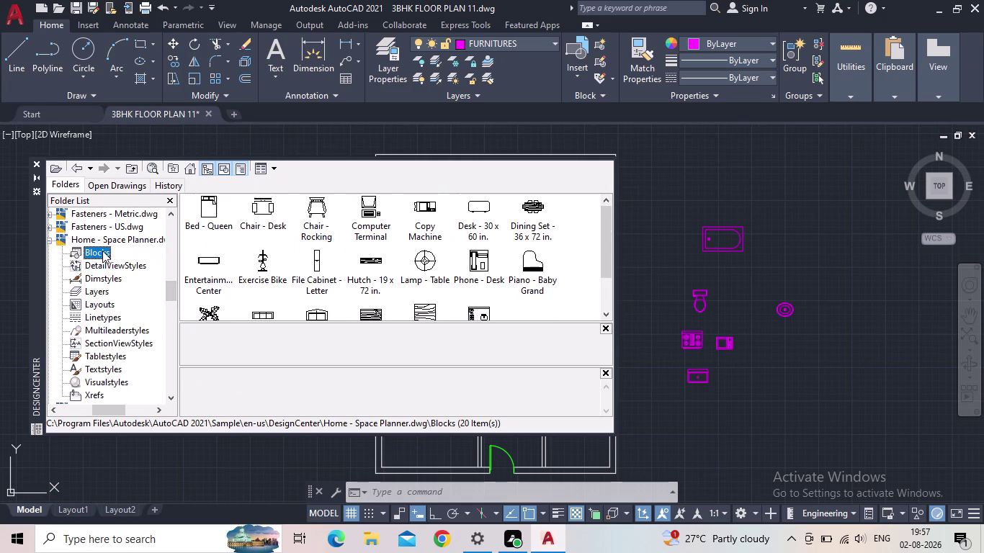
drag(209, 217, 648, 206)
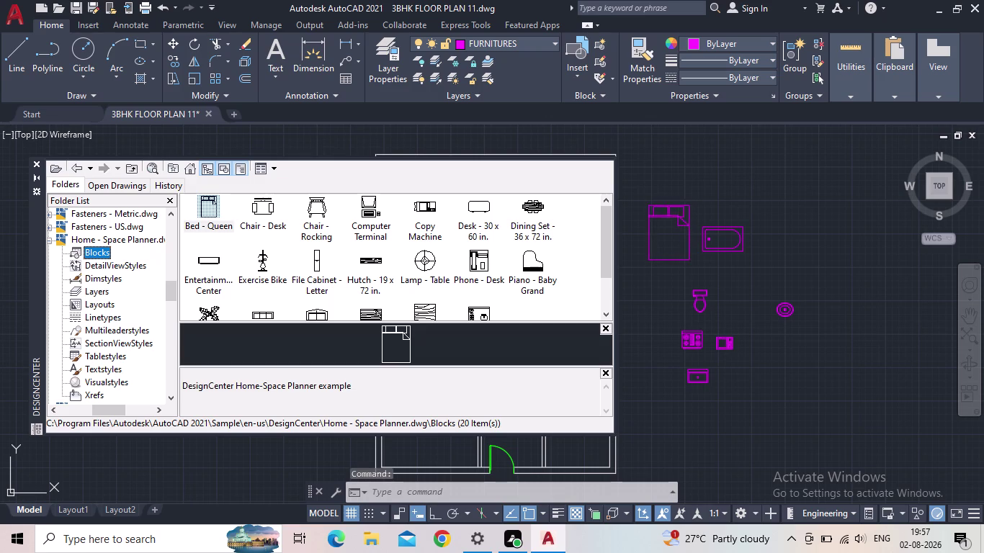
drag(648, 206, 635, 171)
drag(322, 218, 716, 187)
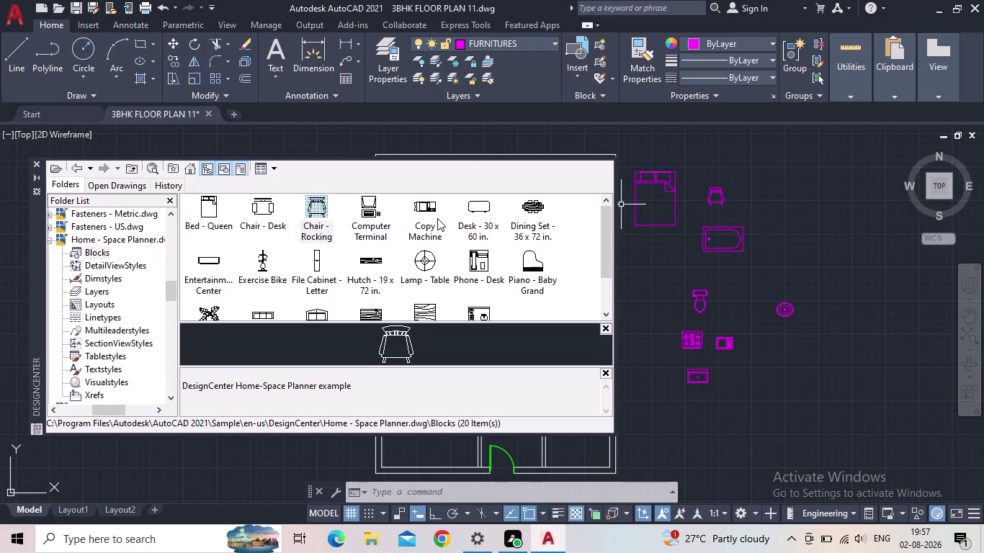
drag(474, 205, 646, 254)
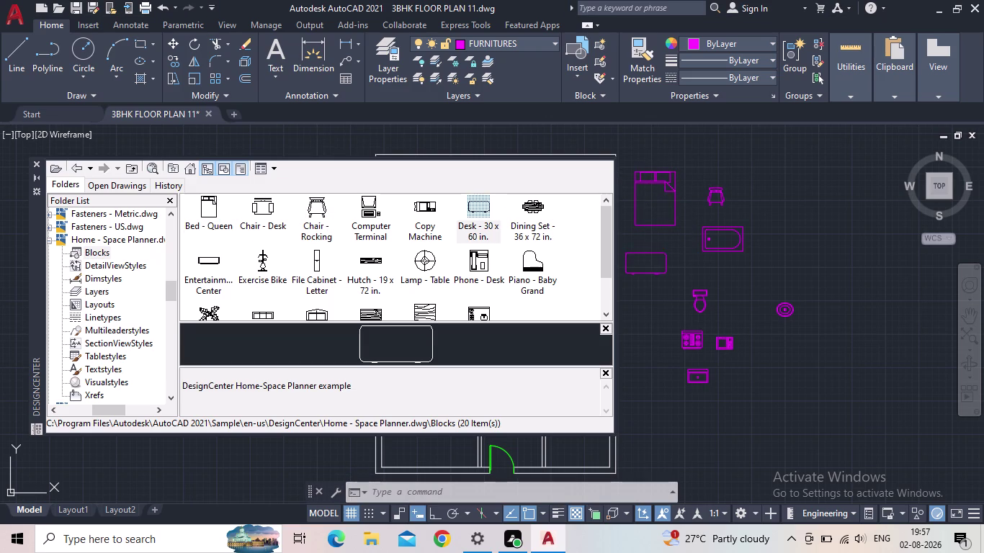
drag(646, 254, 650, 251)
drag(534, 214, 653, 304)
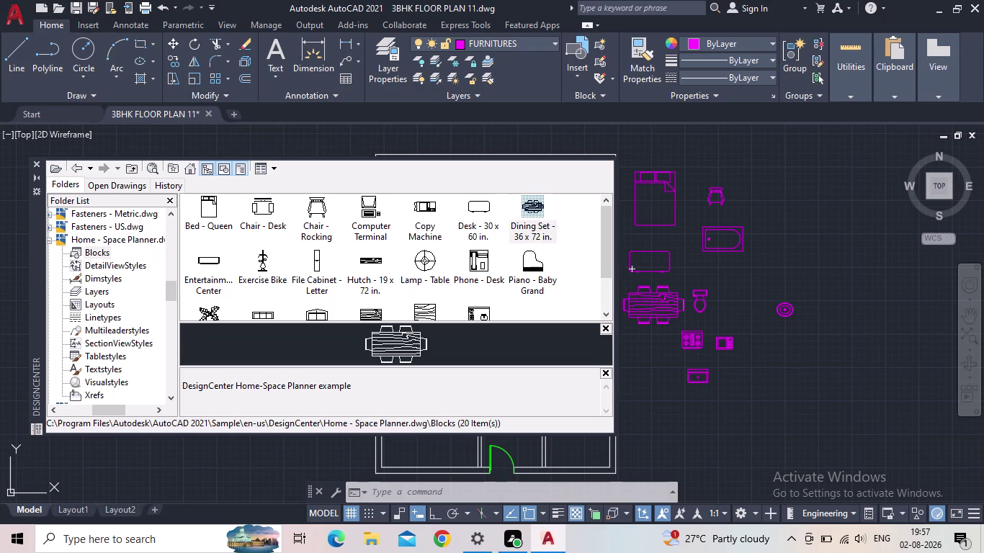
drag(653, 304, 652, 307)
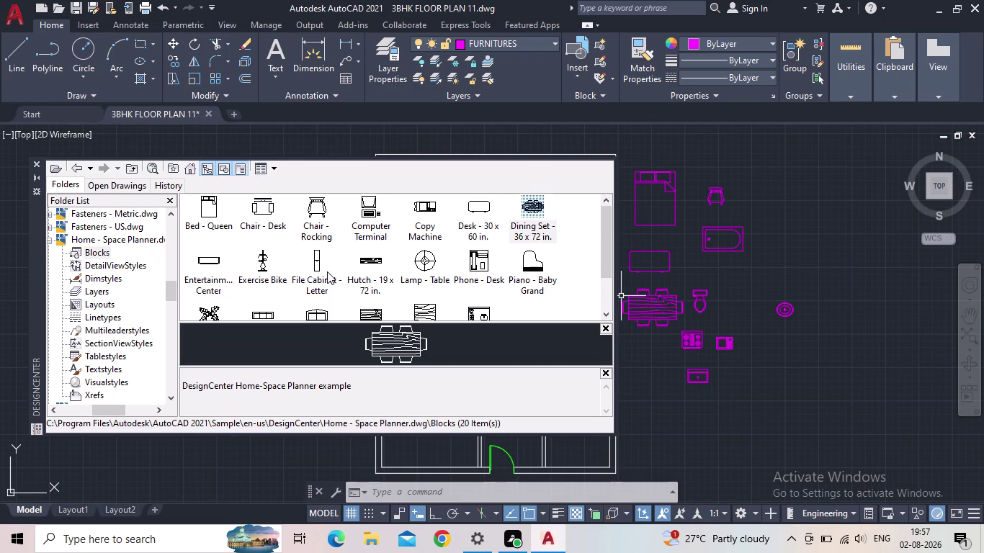
Place the rubber plant, two round-back sofas and the wet bar.
scroll(down, 3)
drag(199, 267, 532, 187)
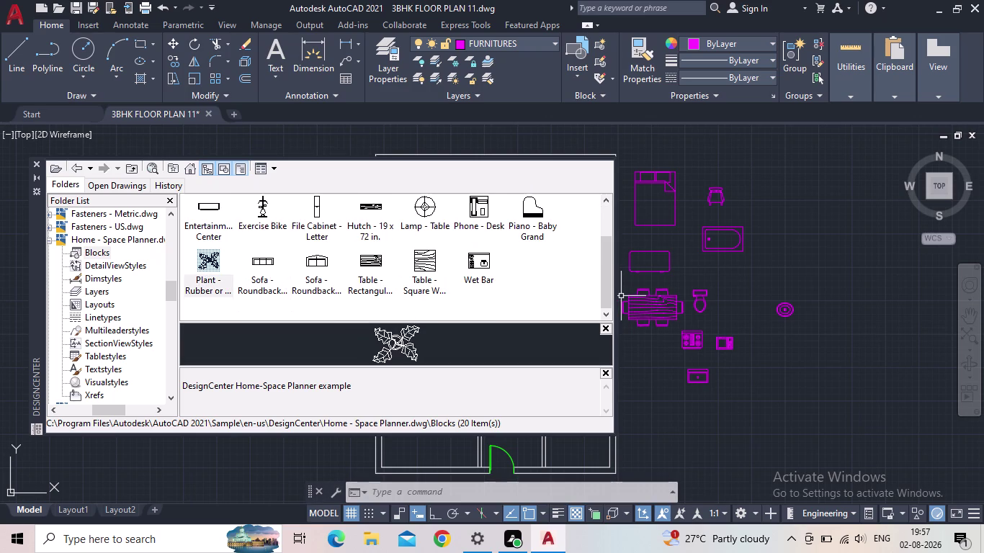
drag(531, 188, 726, 157)
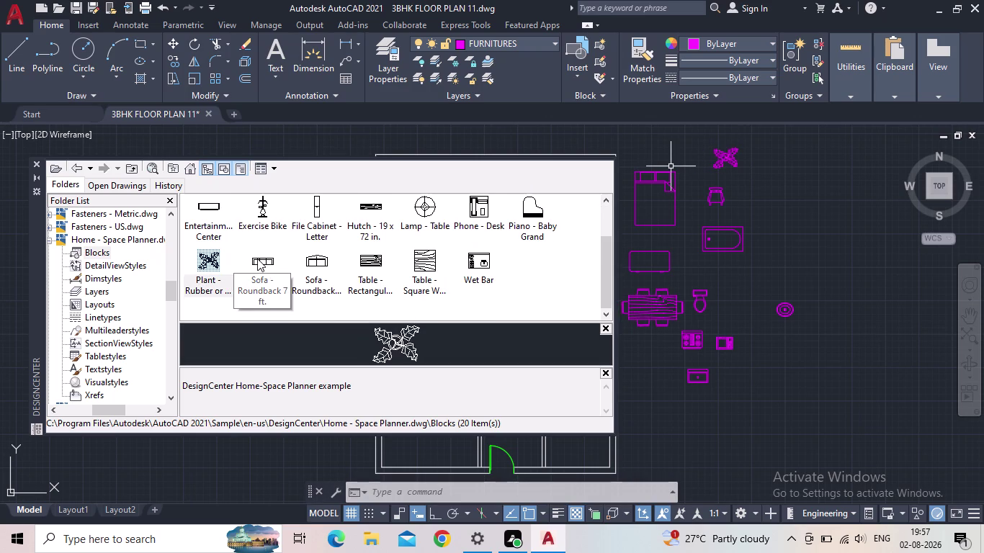
drag(257, 257, 679, 427)
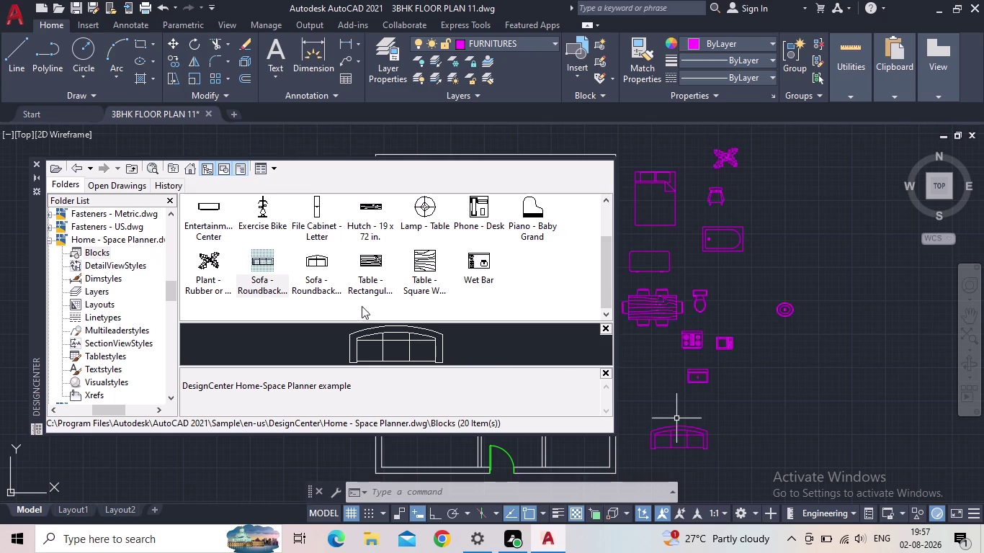
drag(323, 267, 777, 403)
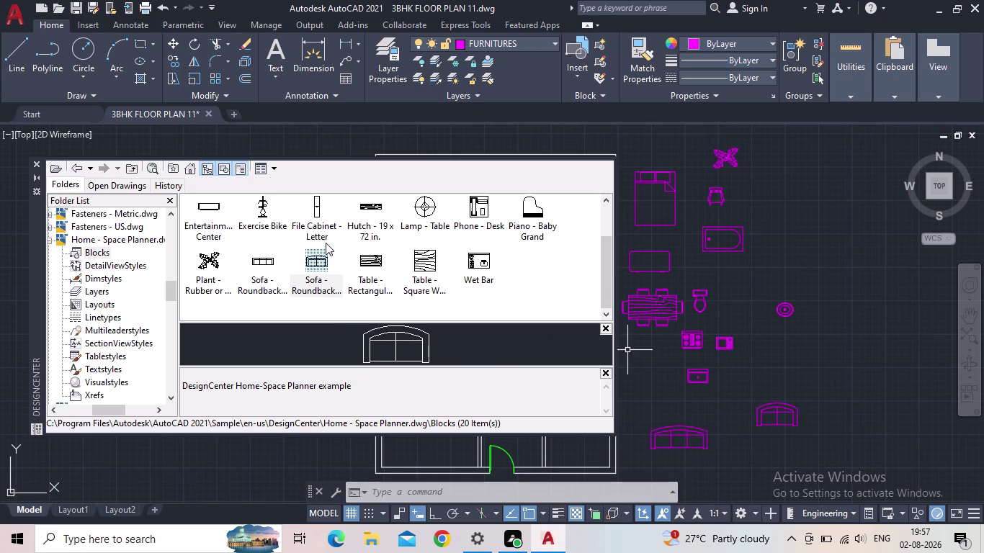
drag(479, 267, 782, 348)
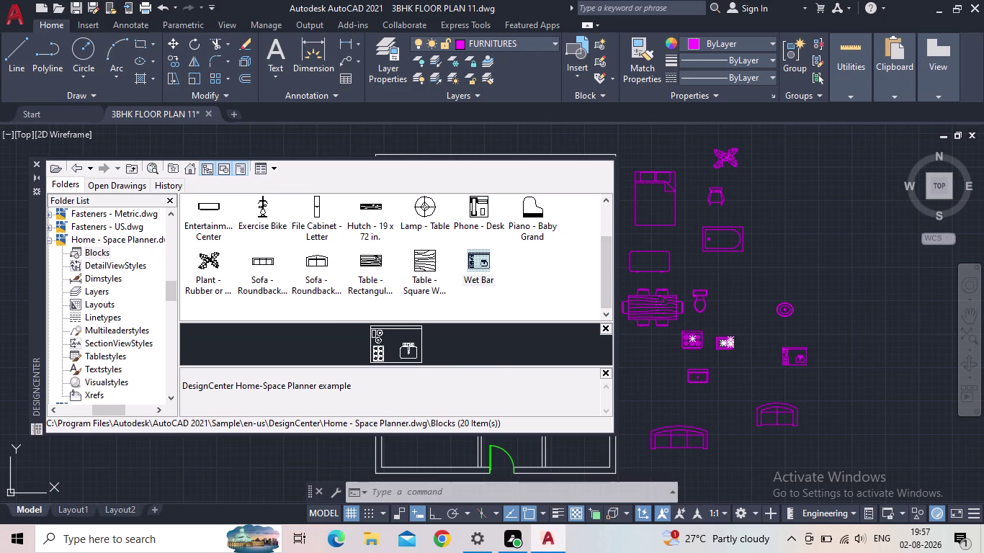
Place the table lamp near the bed and phone desk by the bathtub, then close DesignCenter.
scroll(down, 3)
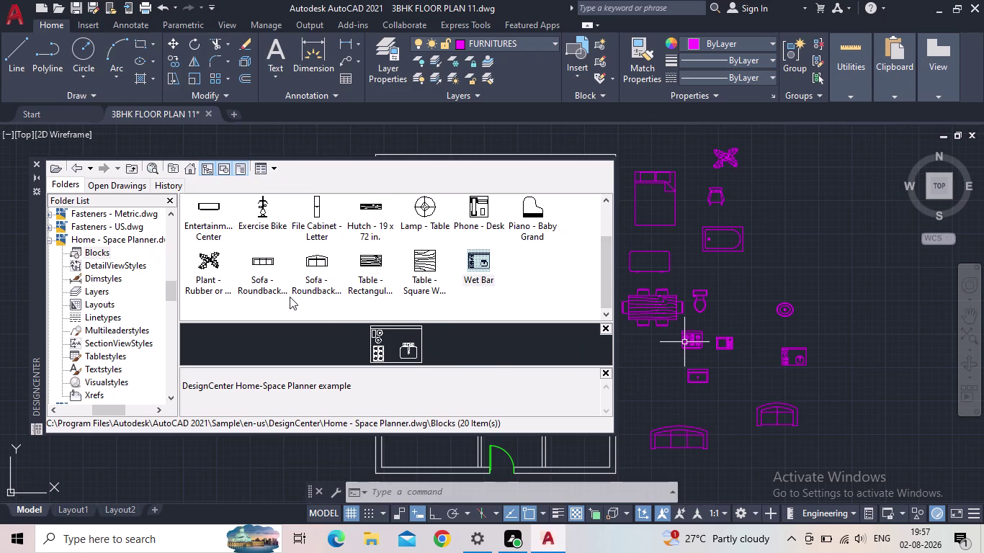
scroll(up, 3)
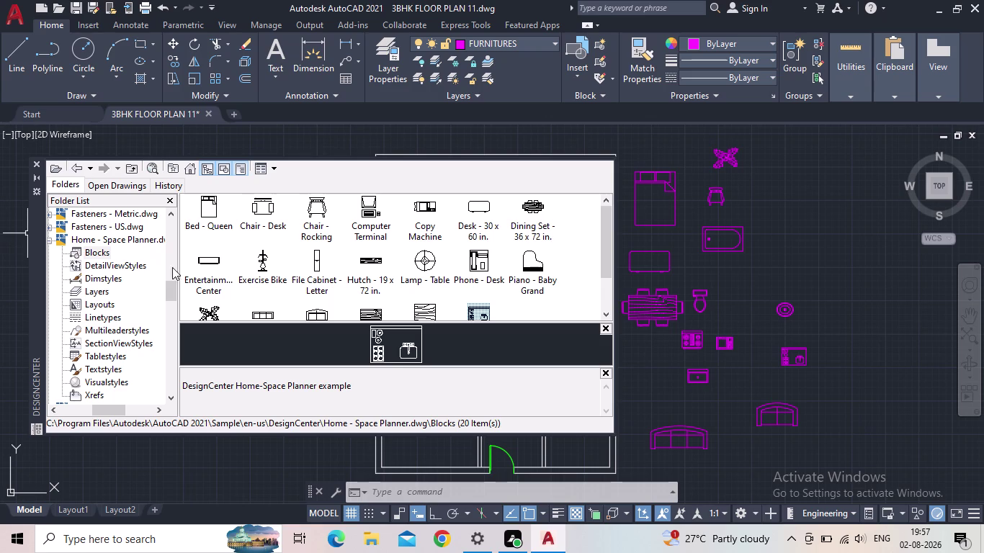
drag(423, 260, 596, 243)
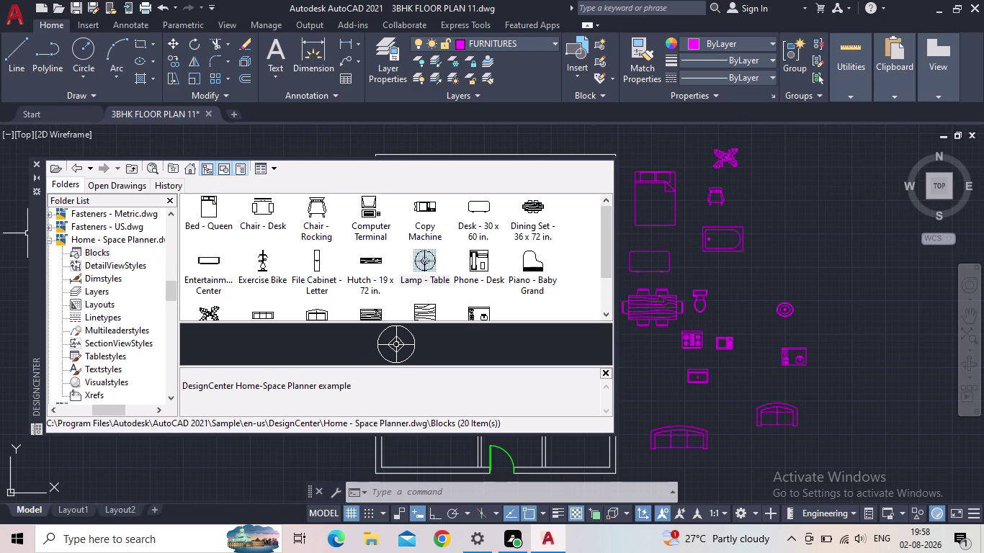
drag(596, 244, 660, 239)
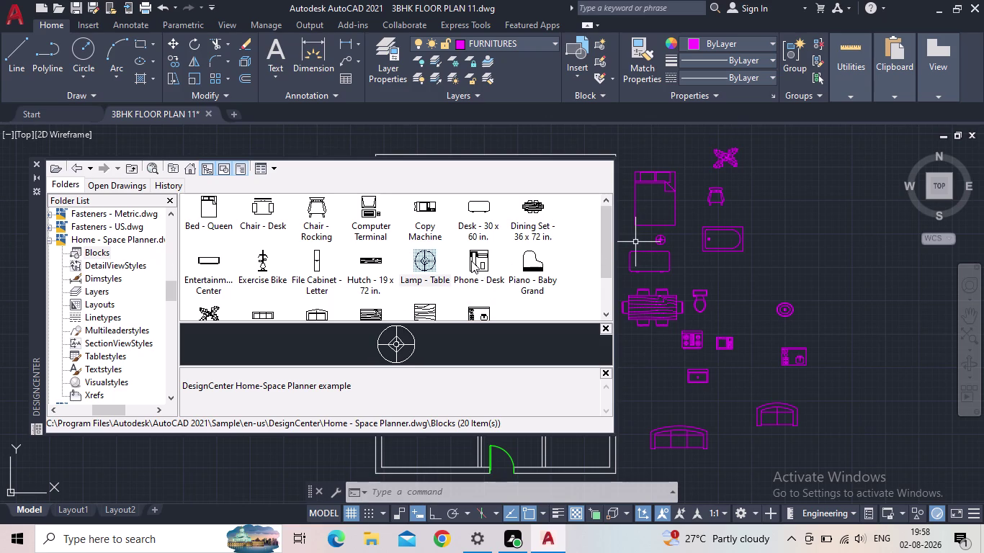
drag(471, 261, 770, 250)
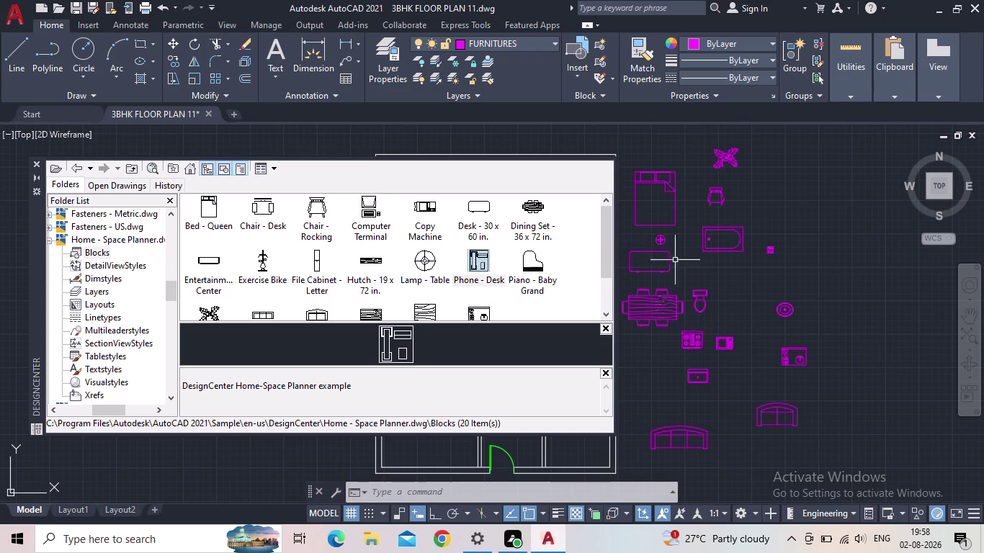
click(39, 164)
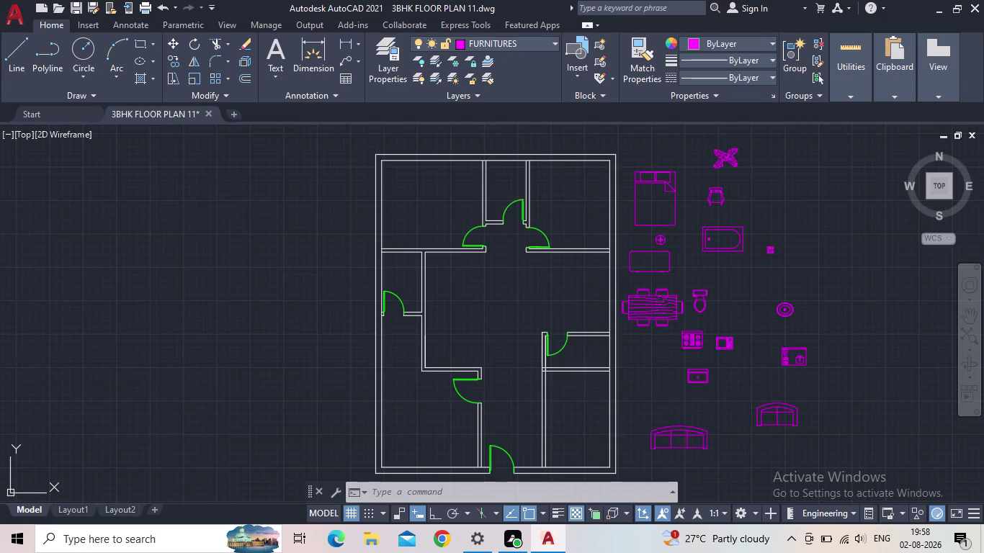
Grip-move the queen bed to the space left of the floor plan.
middle_drag(670, 374, 653, 439)
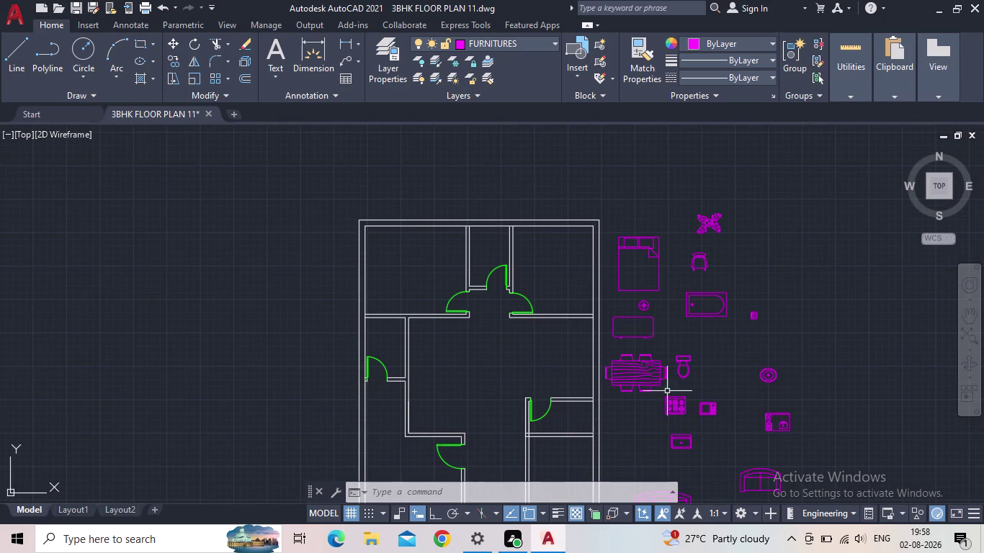
scroll(up, 3)
click(665, 297)
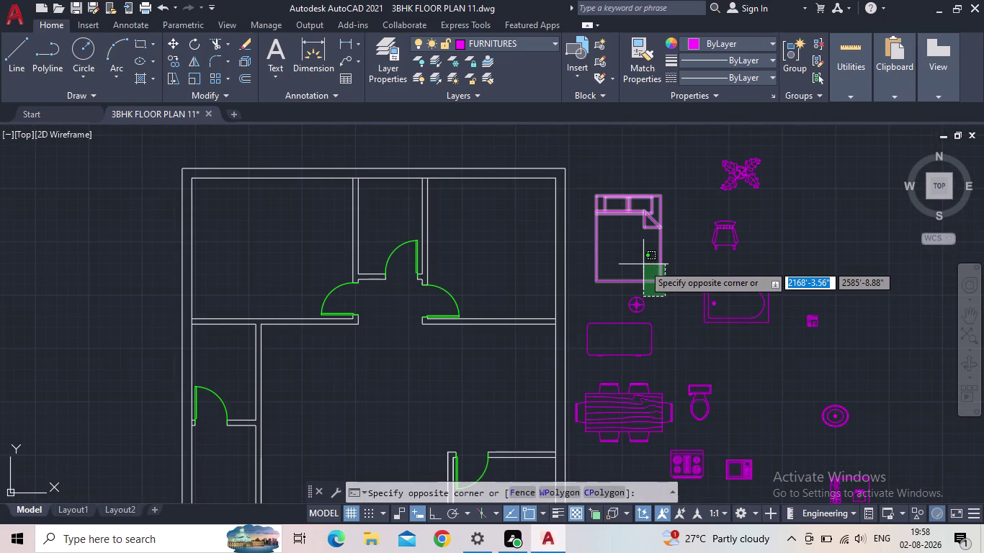
click(643, 264)
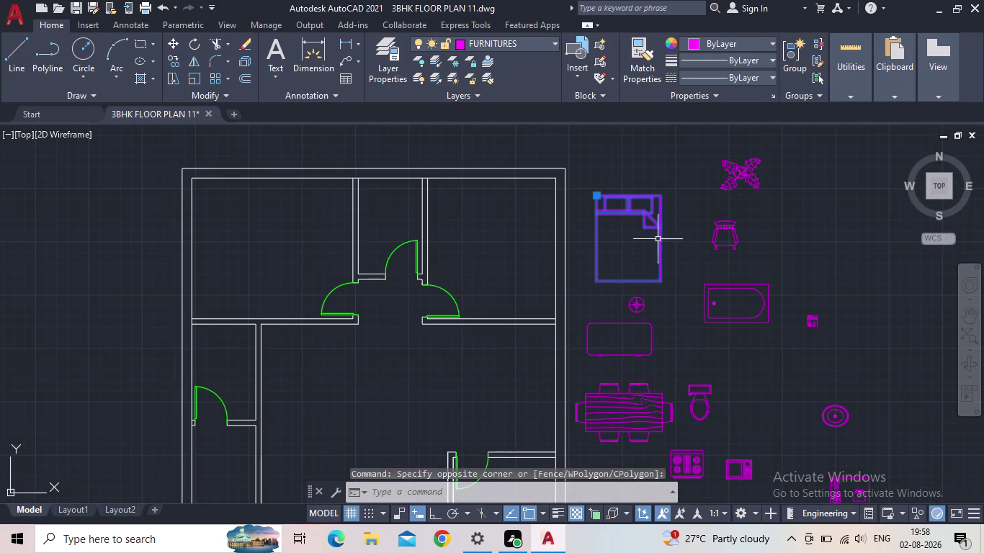
click(597, 198)
middle_drag(129, 290, 262, 276)
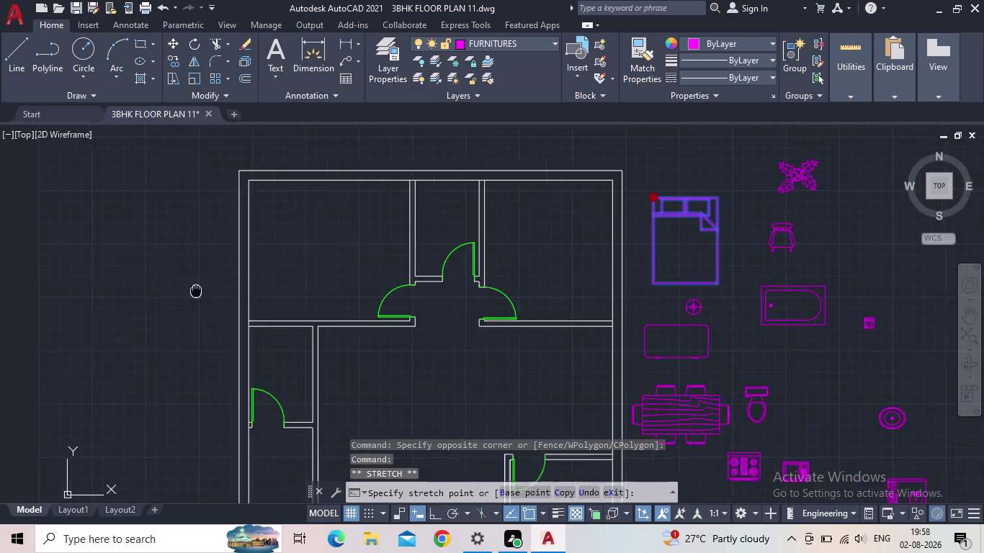
middle_drag(262, 276, 429, 243)
click(288, 221)
key(Escape)
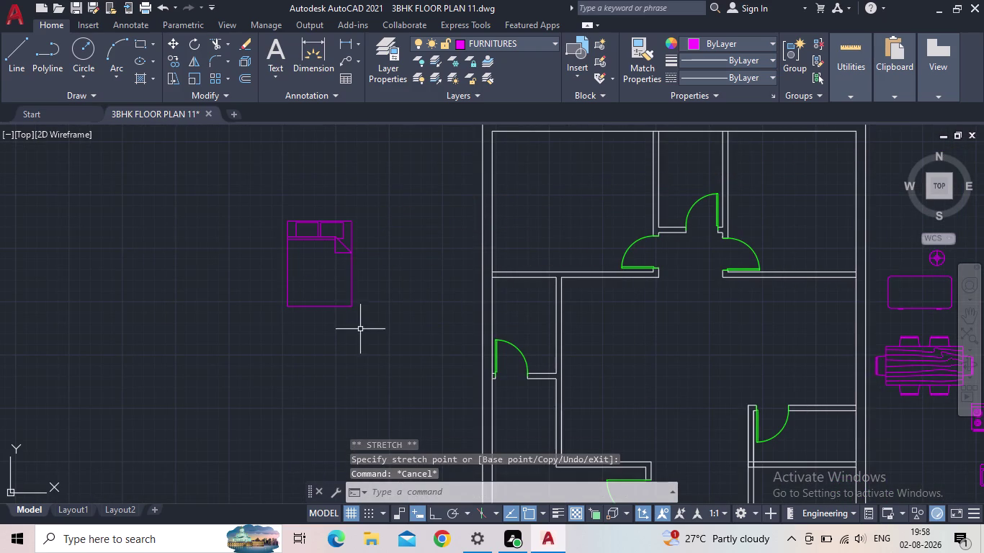
Rotate the bed 90° with Ortho turned on.
click(360, 329)
click(292, 296)
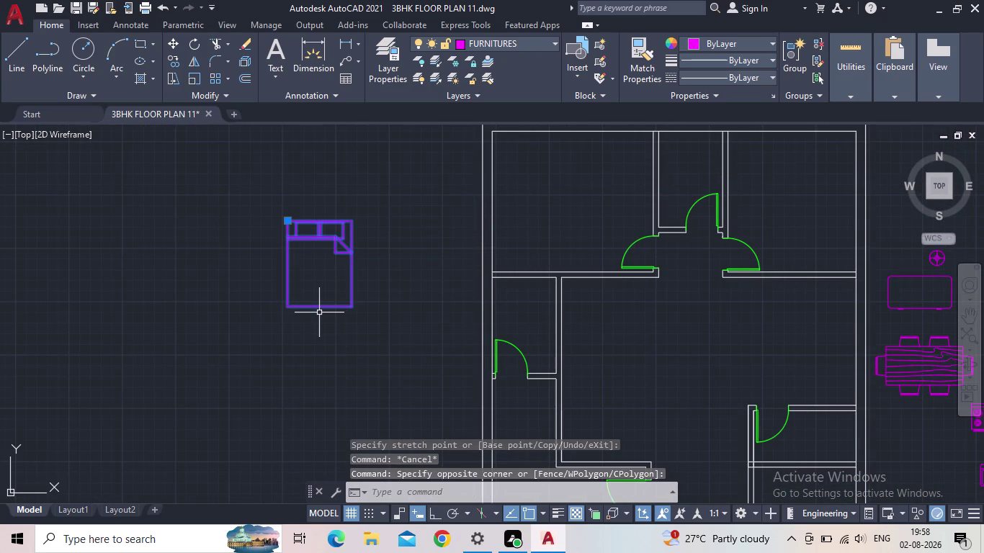
key(r)
key(o)
key(Return)
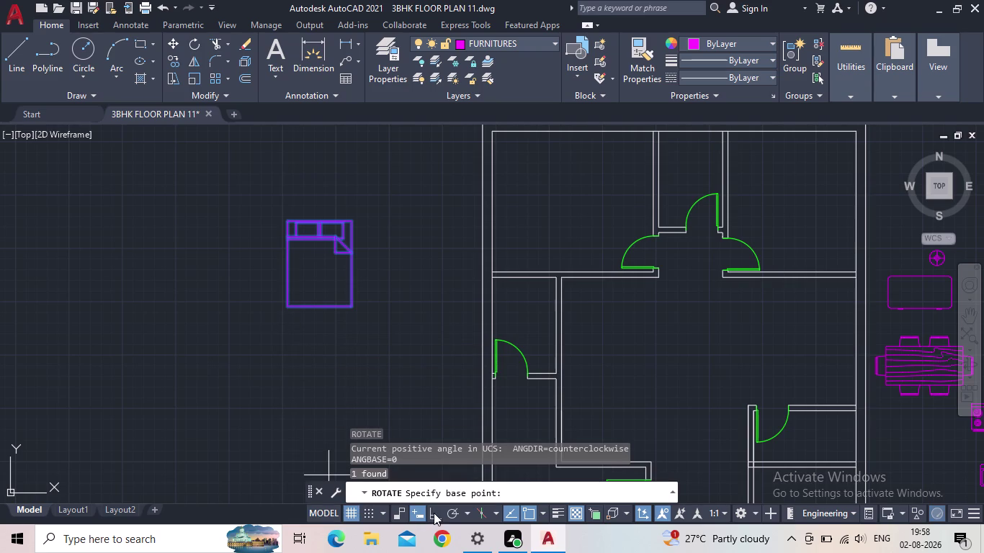
click(433, 513)
click(316, 310)
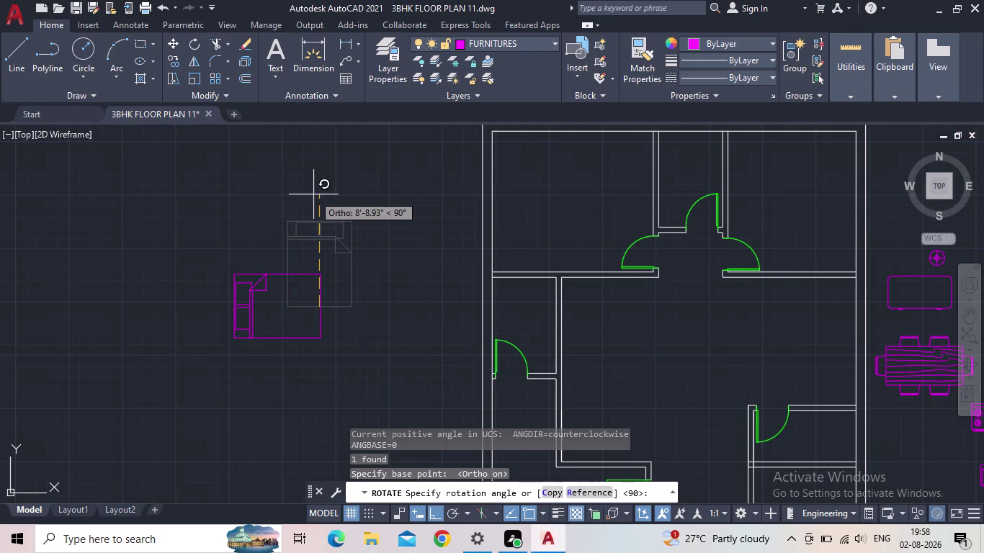
click(317, 184)
key(Escape)
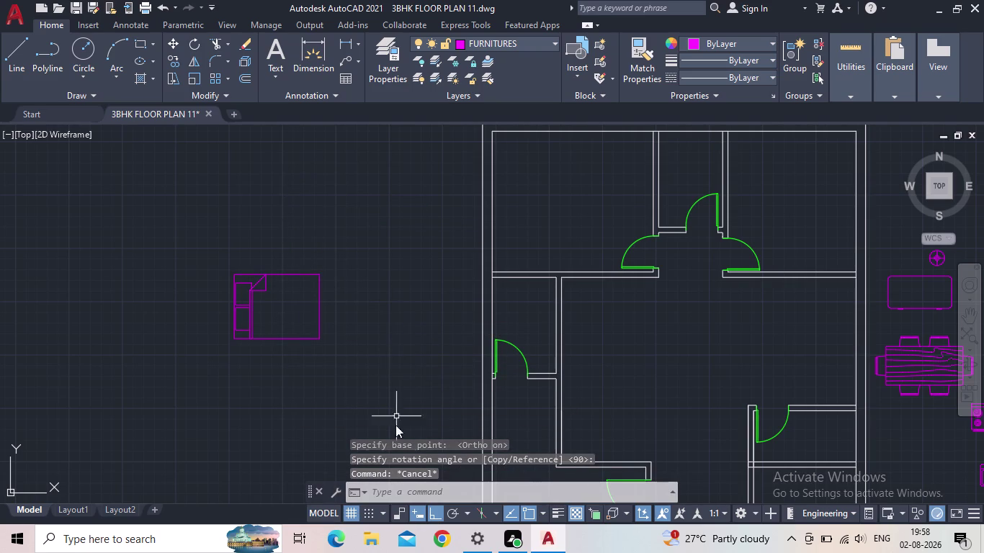
Select the rotated bed and start copying it.
drag(328, 392, 323, 383)
click(211, 294)
key(c)
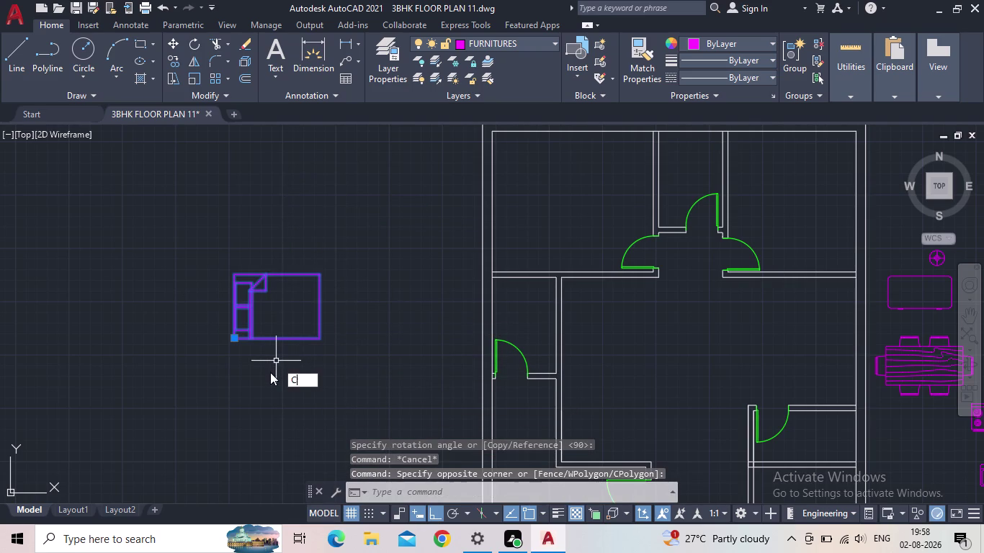
key(o)
key(Return)
scroll(up, 3)
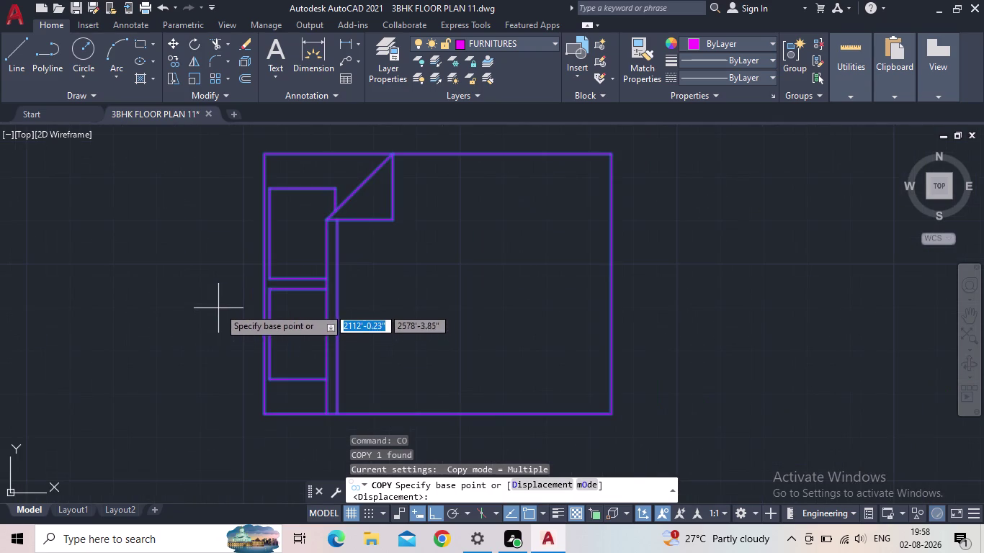
Pick a base point on the bed, turn Ortho off, and place a copy in the top-left bedroom.
click(260, 285)
middle_drag(411, 294, 297, 337)
scroll(down, 3)
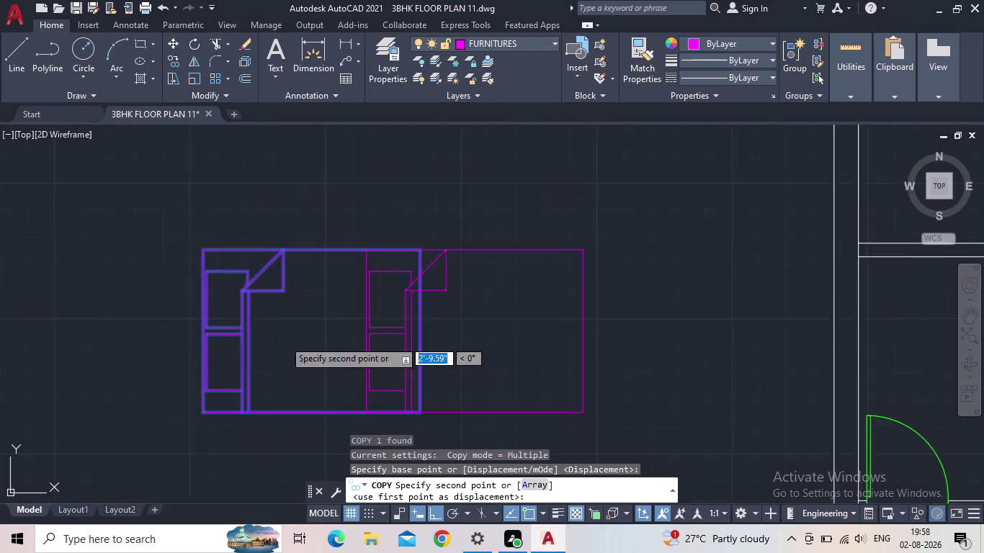
click(430, 511)
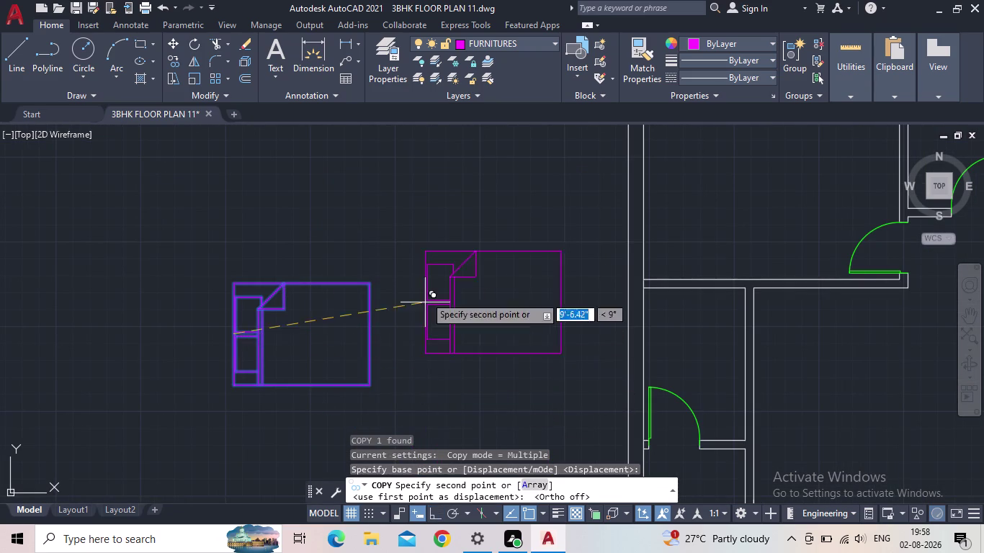
middle_drag(425, 279, 201, 331)
scroll(up, 3)
scroll(down, 3)
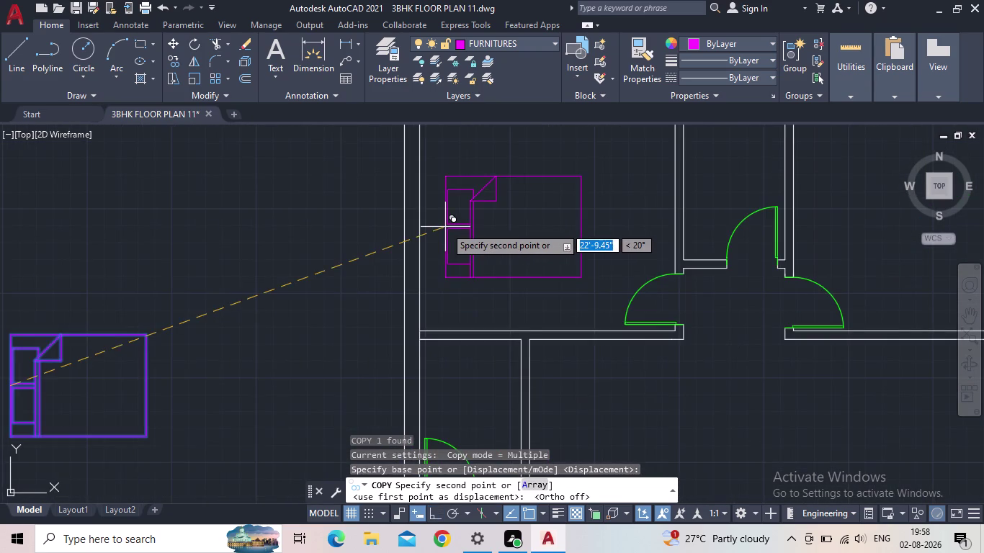
scroll(down, 3)
middle_drag(445, 227, 450, 248)
scroll(up, 3)
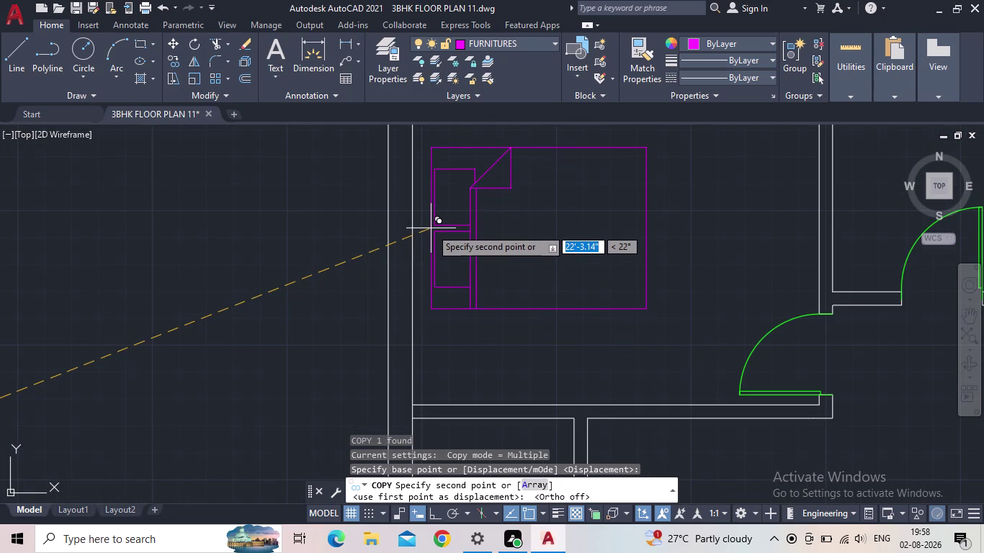
middle_drag(431, 231, 436, 278)
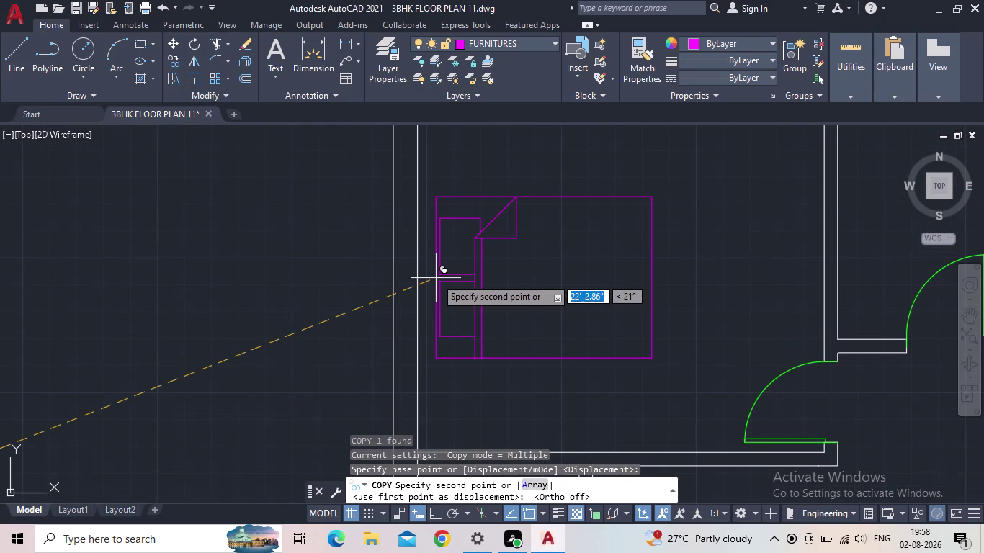
scroll(down, 3)
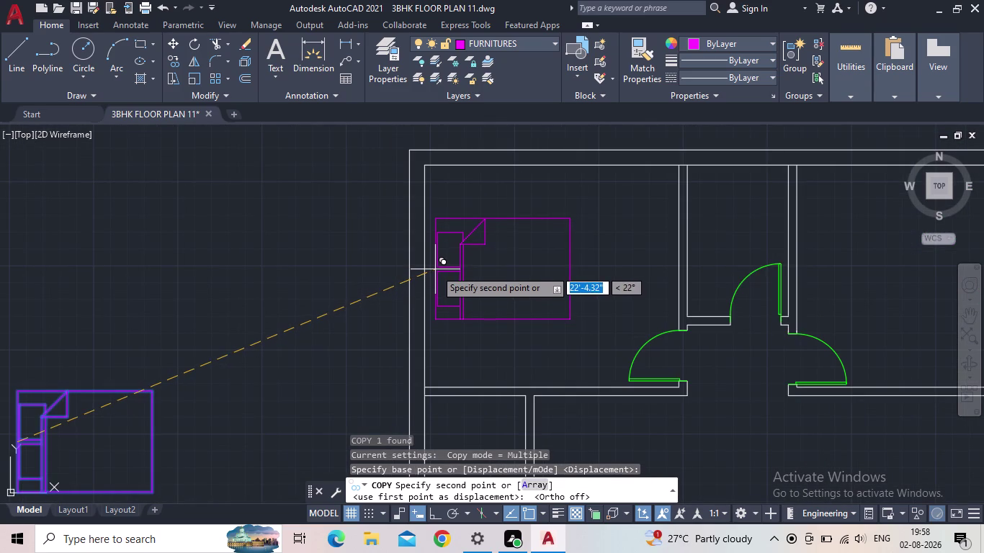
click(435, 269)
Drop another bed copy outside the plan, end copying, and turn Ortho on.
middle_drag(446, 308, 438, 258)
scroll(down, 3)
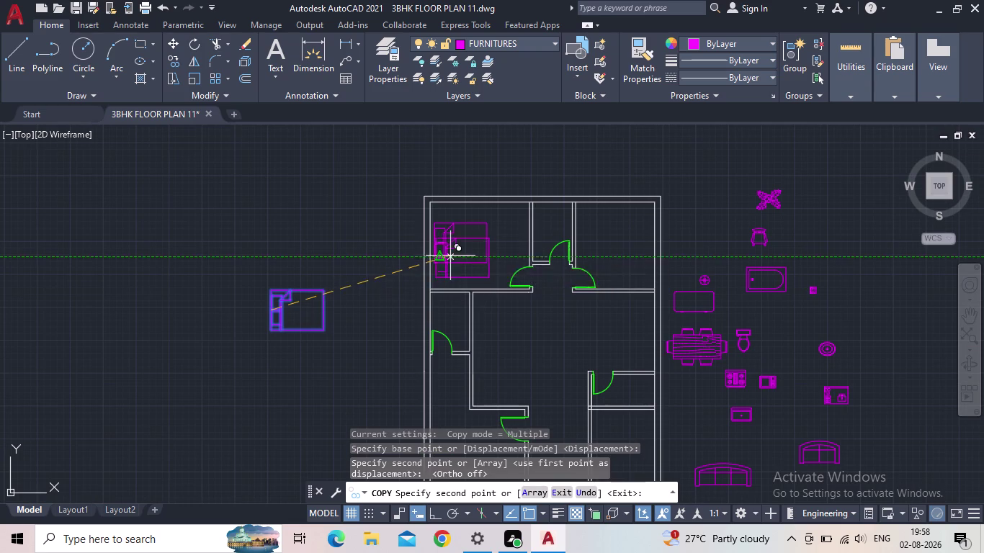
middle_drag(479, 291, 522, 131)
scroll(up, 3)
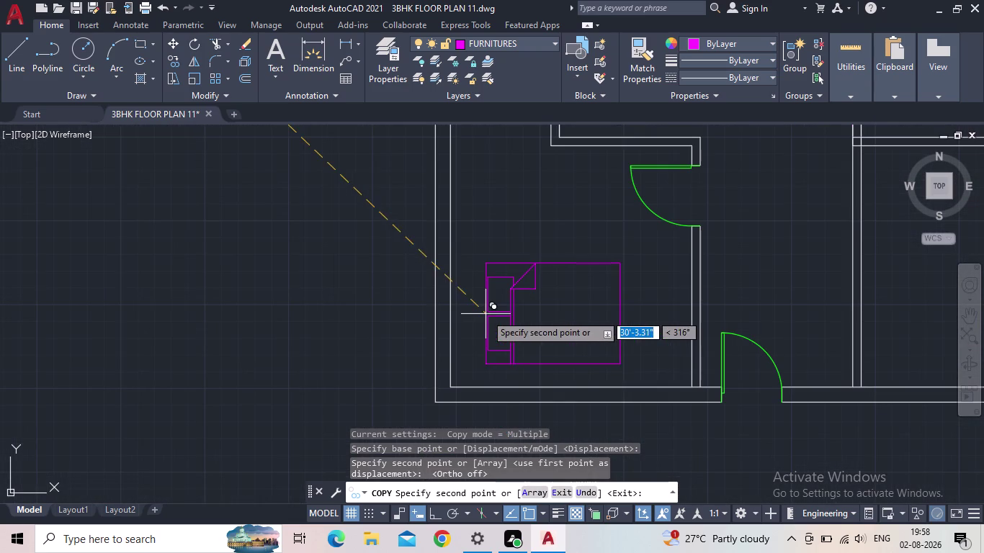
scroll(up, 3)
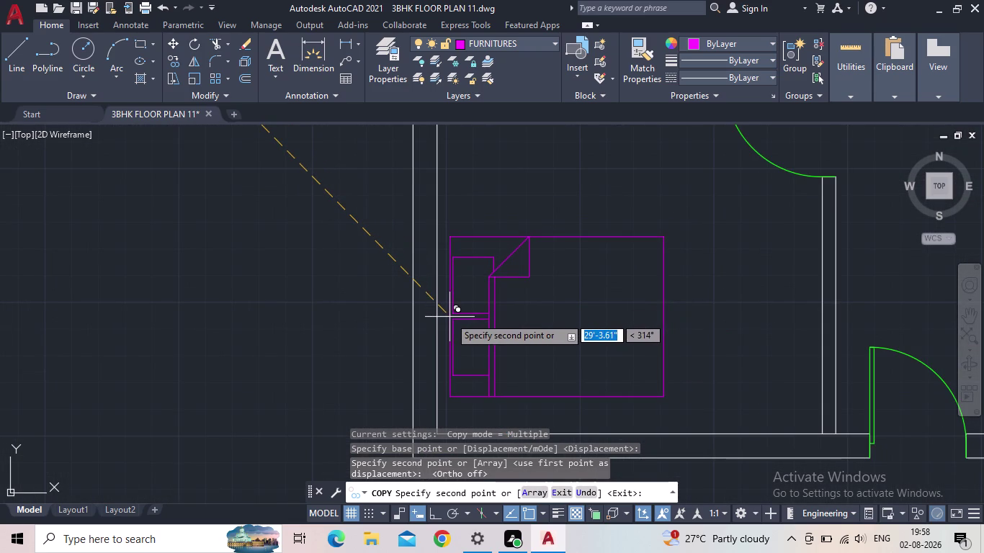
click(449, 316)
scroll(down, 3)
middle_drag(307, 260, 378, 255)
scroll(down, 3)
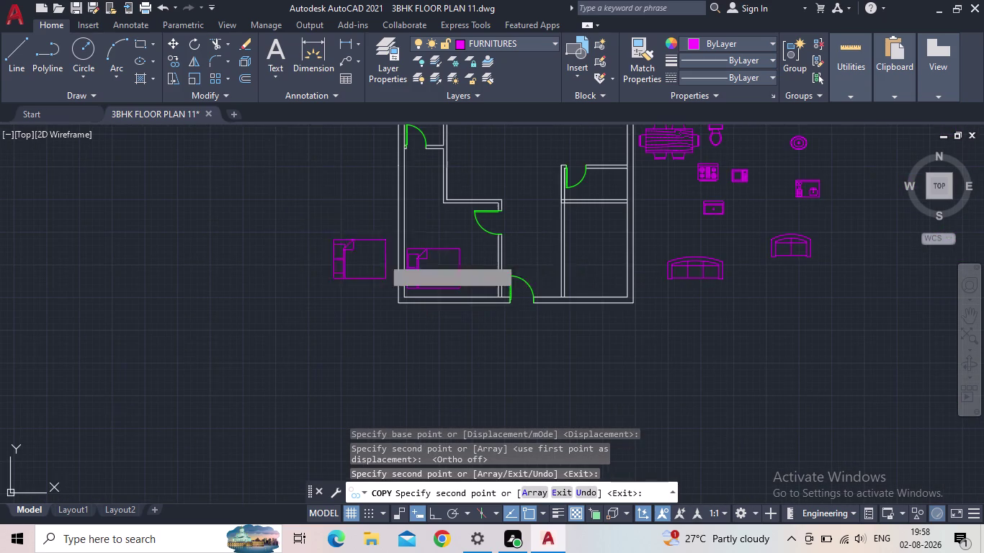
middle_drag(277, 260, 274, 455)
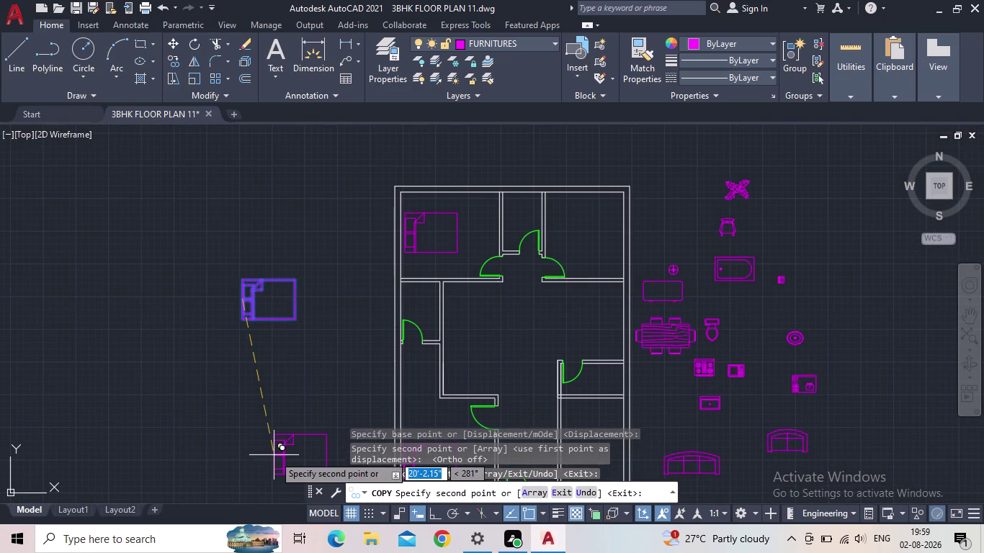
key(Escape)
click(434, 516)
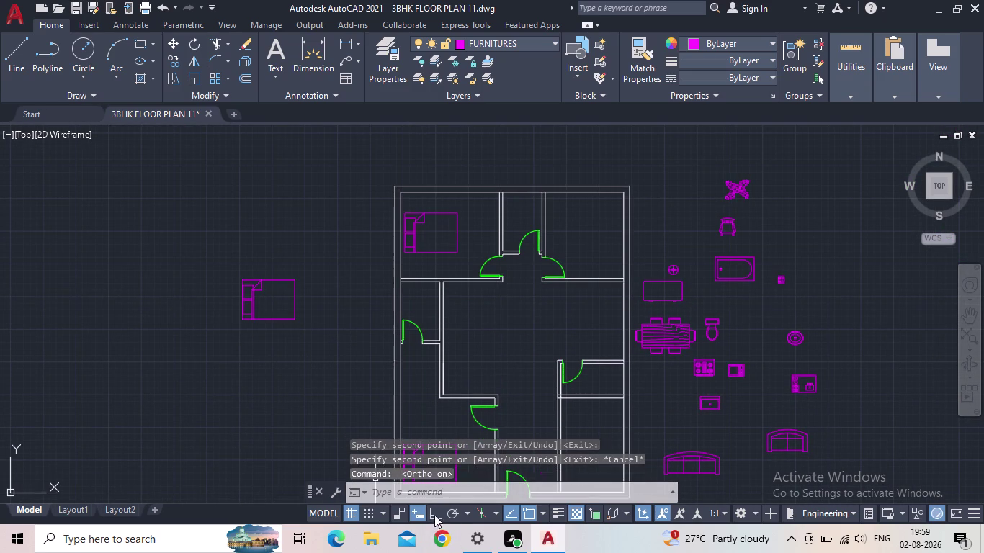
Select the copied bed and rotate it 180° with RO.
drag(325, 374, 268, 324)
click(165, 233)
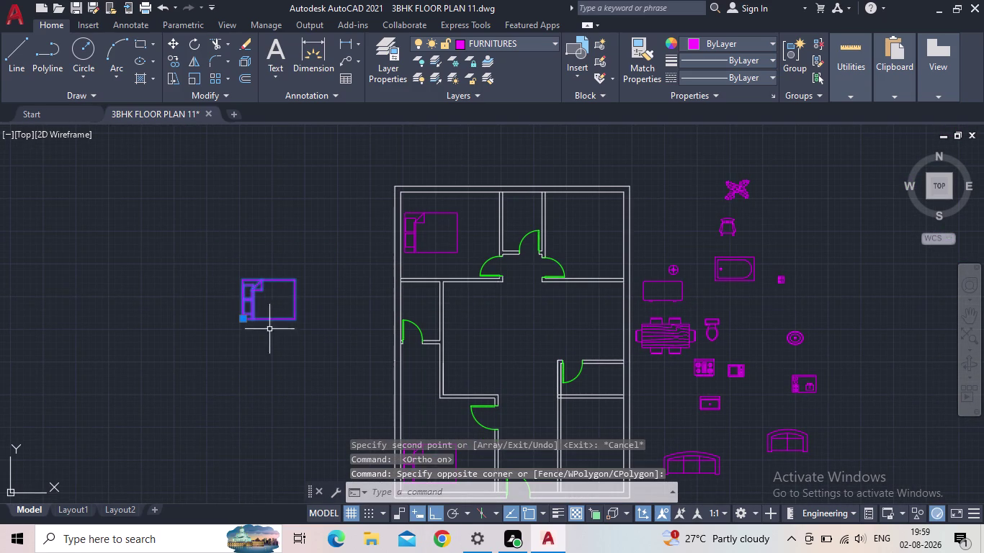
key(r)
key(o)
key(space)
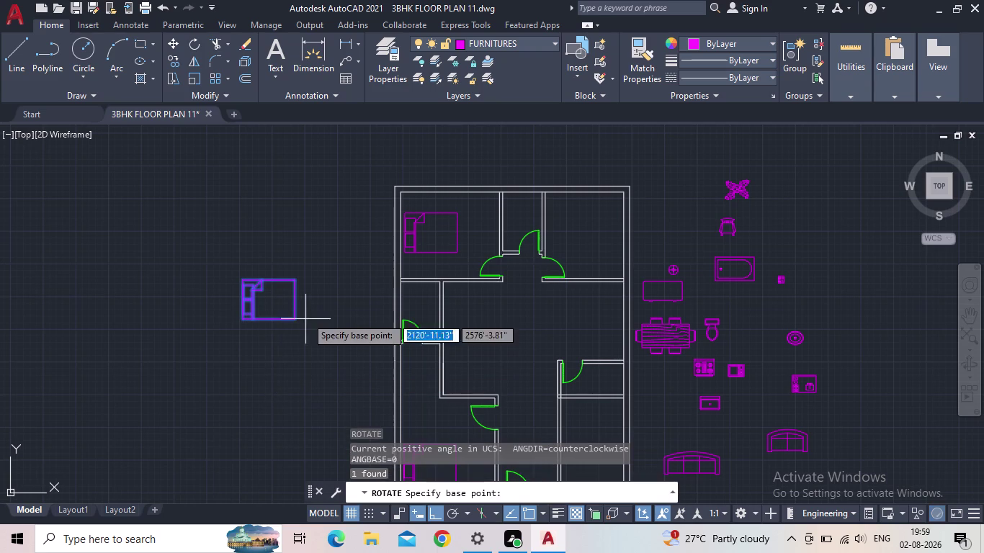
click(297, 299)
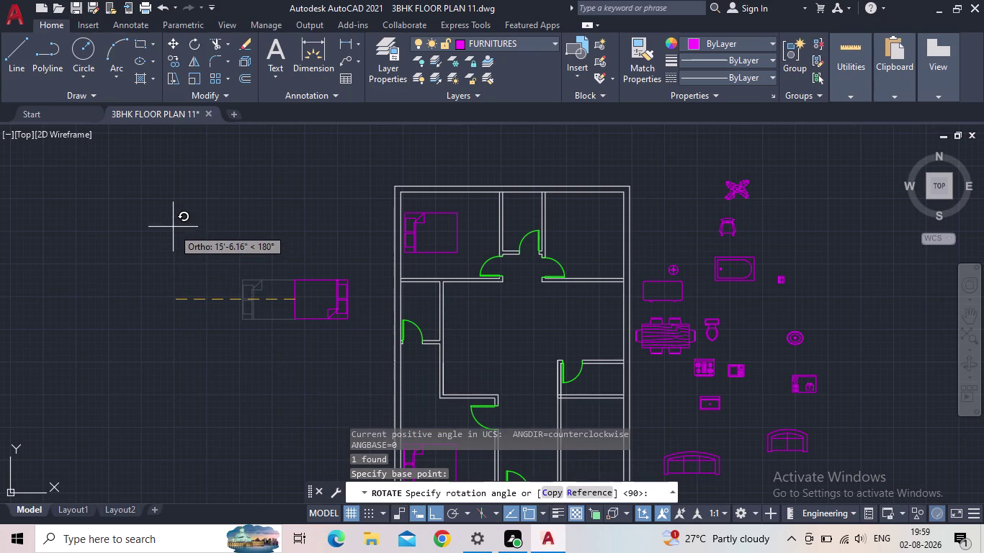
click(173, 215)
key(Escape)
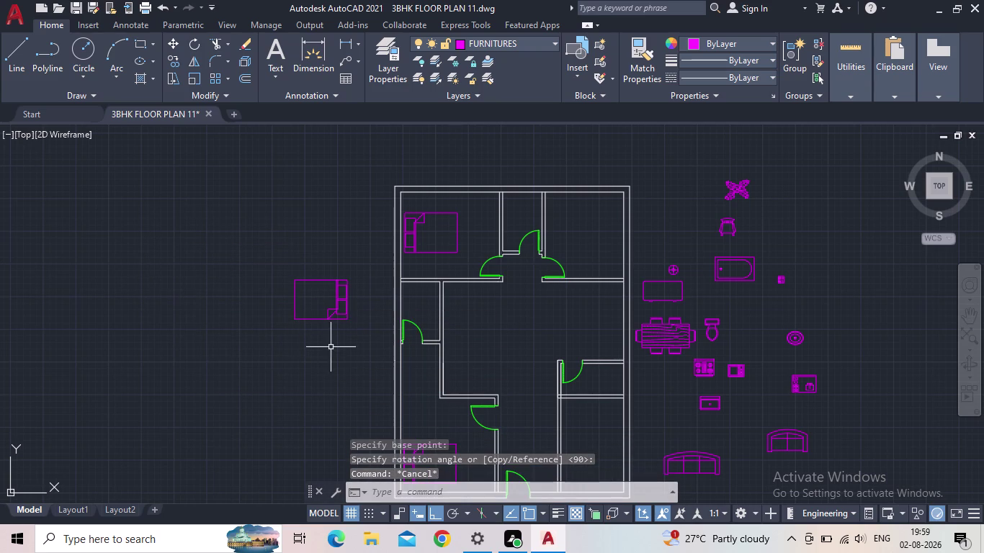
Grip-move the rotated bed's corner to adjust its position.
drag(333, 345, 324, 319)
click(270, 245)
click(346, 281)
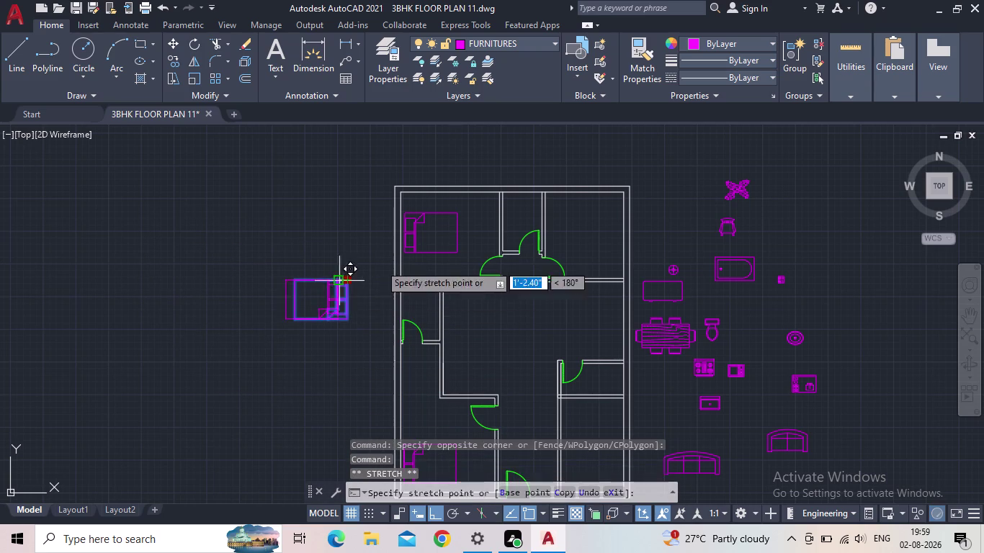
click(432, 515)
click(324, 307)
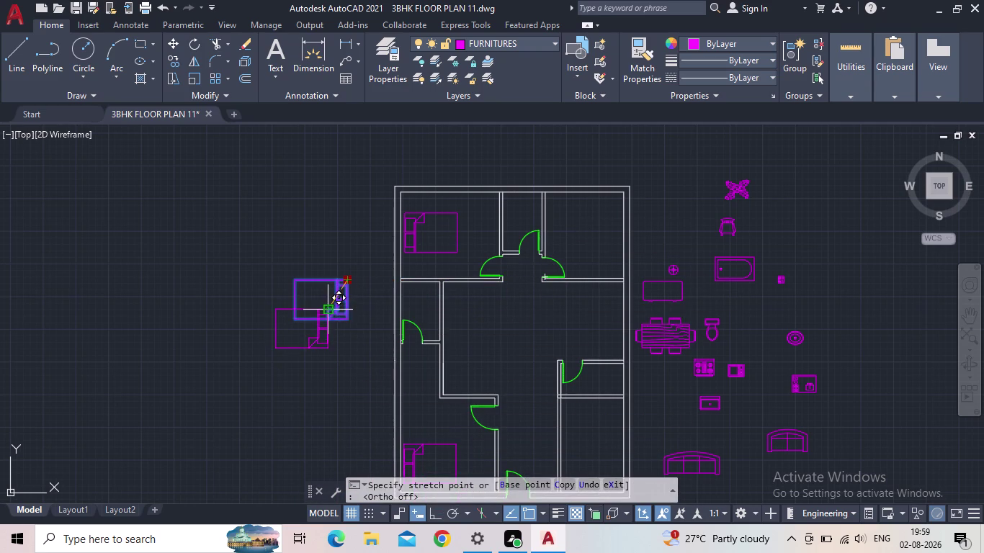
scroll(up, 3)
scroll(up, 3)
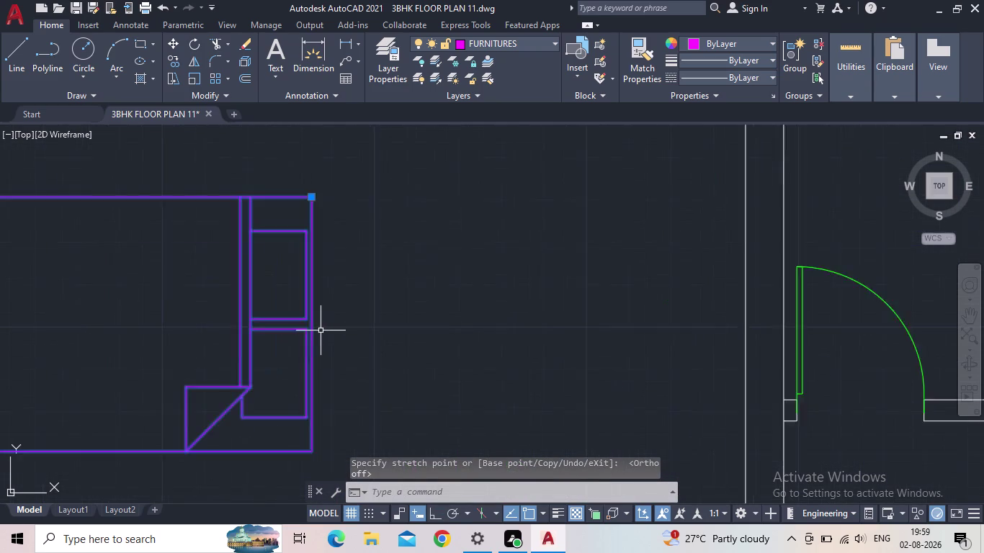
scroll(up, 3)
click(306, 311)
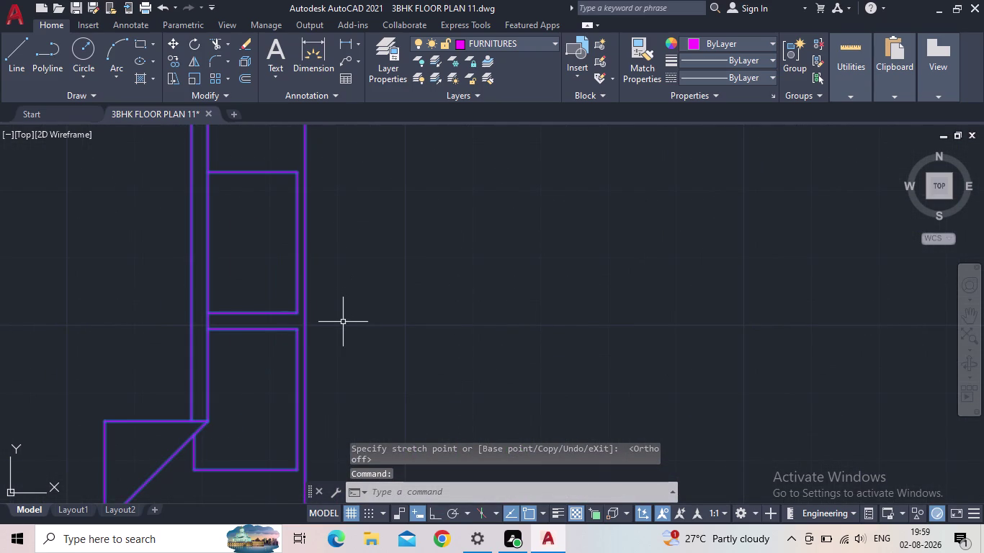
Move the bed into the top-right bedroom, headboard against the right wall.
key(m)
key(space)
click(307, 322)
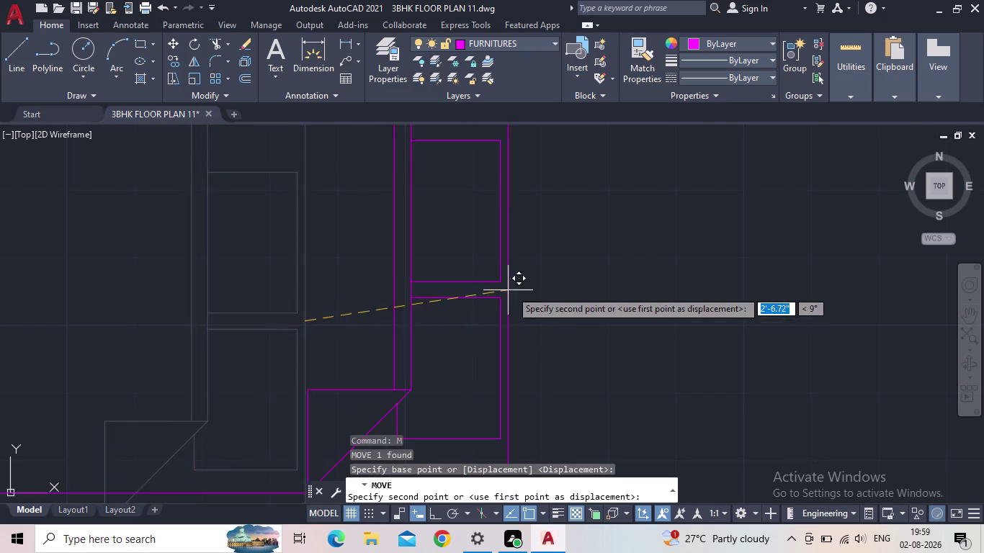
scroll(down, 3)
scroll(down, 3)
middle_drag(599, 283, 190, 314)
scroll(up, 3)
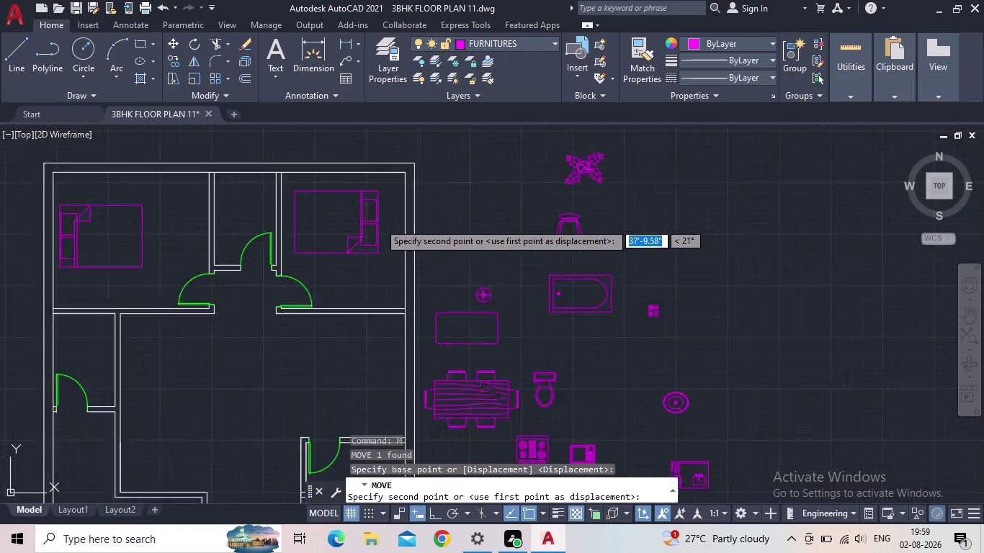
scroll(up, 3)
scroll(down, 3)
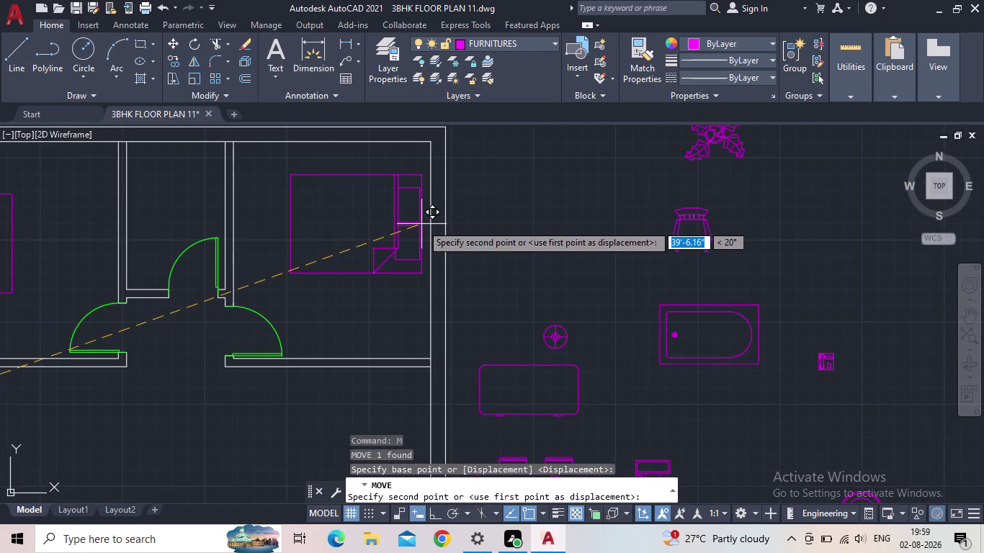
click(422, 225)
key(Escape)
scroll(down, 3)
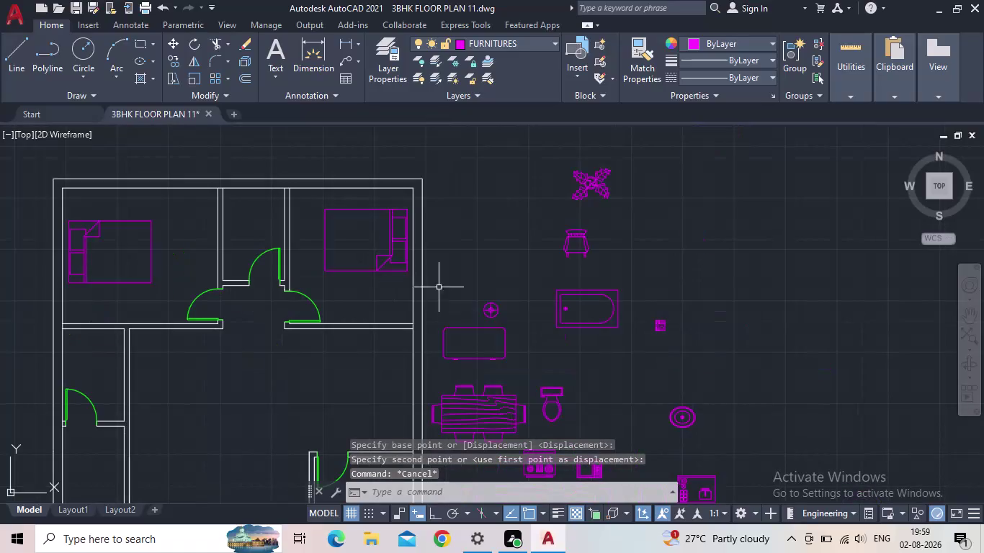
scroll(up, 3)
key(c)
key(o)
key(Return)
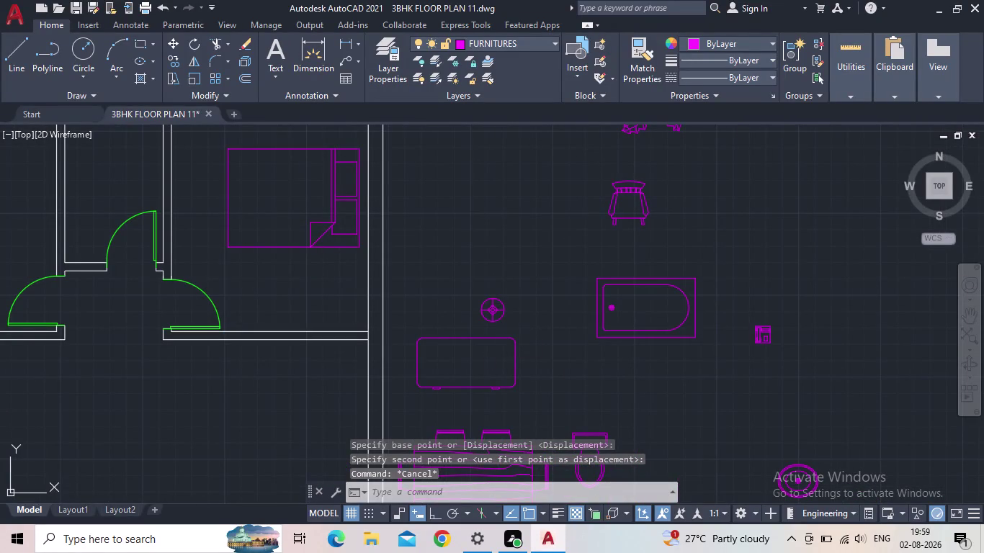
Copy the round lamp table to both sides of the top-right bed.
click(493, 315)
key(space)
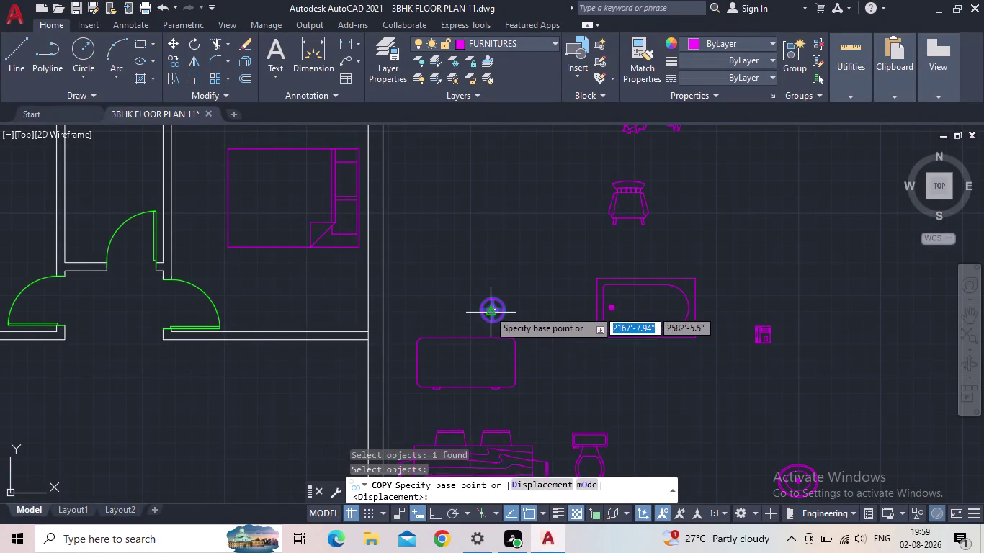
click(489, 308)
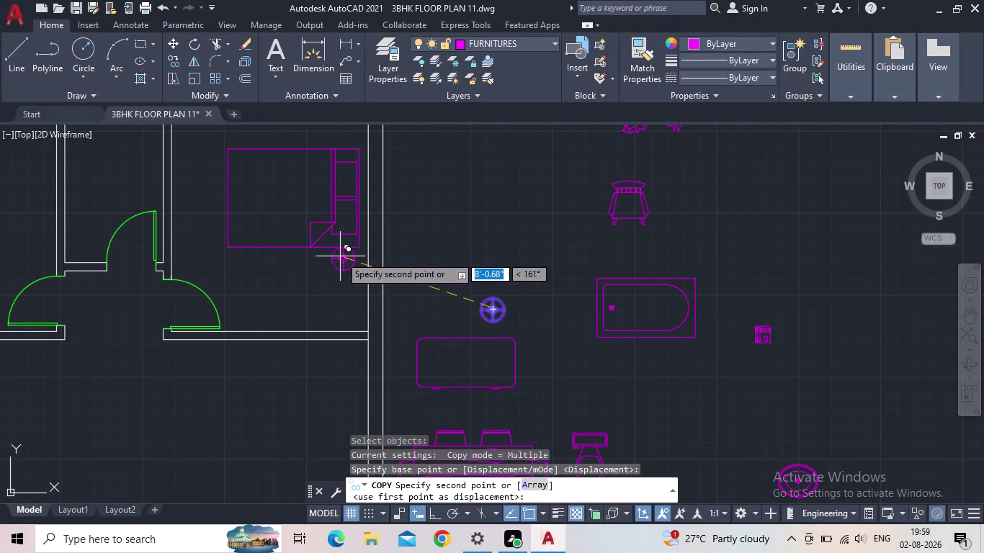
middle_drag(347, 256, 373, 263)
scroll(up, 3)
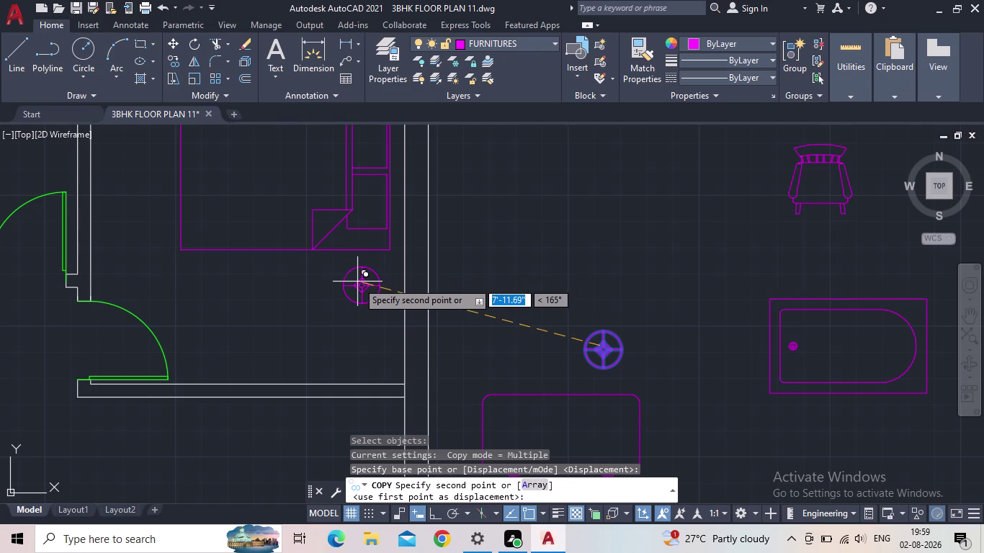
click(357, 281)
middle_drag(312, 291, 291, 373)
scroll(down, 3)
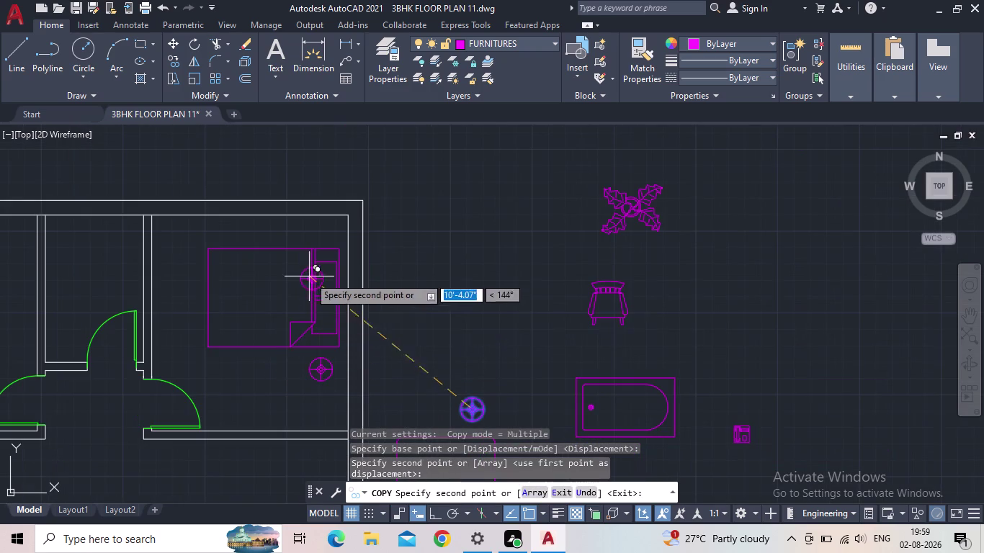
scroll(up, 3)
click(321, 227)
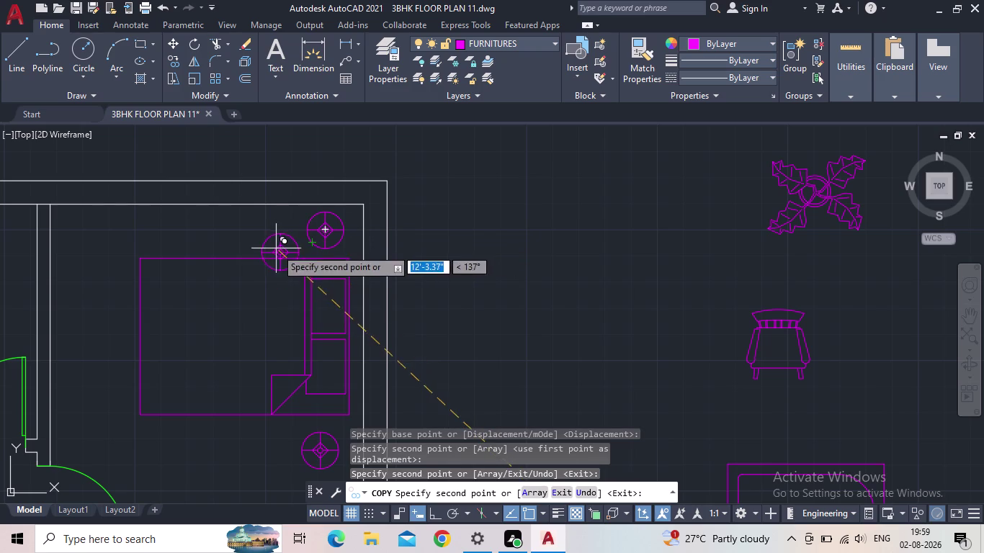
Place lamp table copies below and above the top-left bed.
scroll(down, 3)
middle_drag(228, 317, 407, 312)
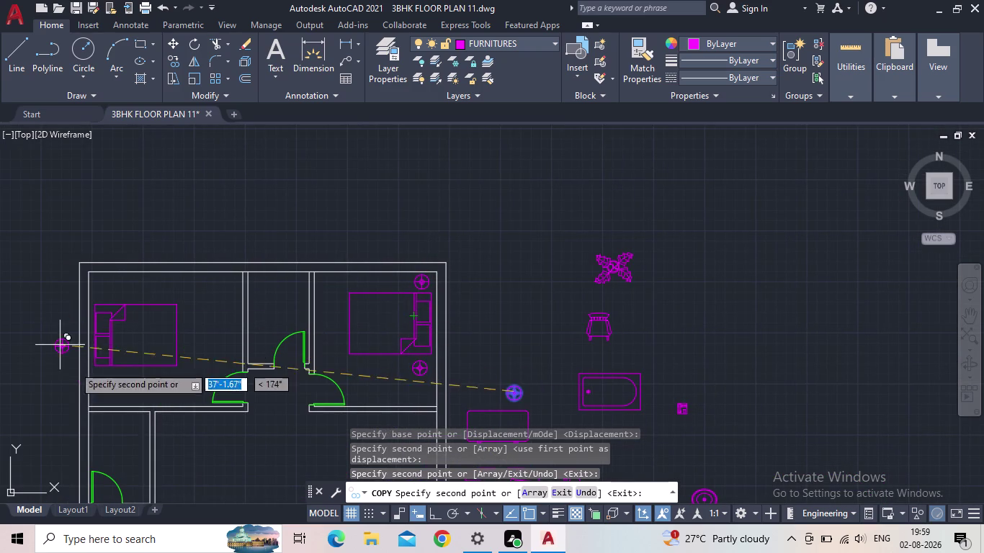
scroll(up, 3)
middle_drag(108, 394, 168, 356)
scroll(up, 3)
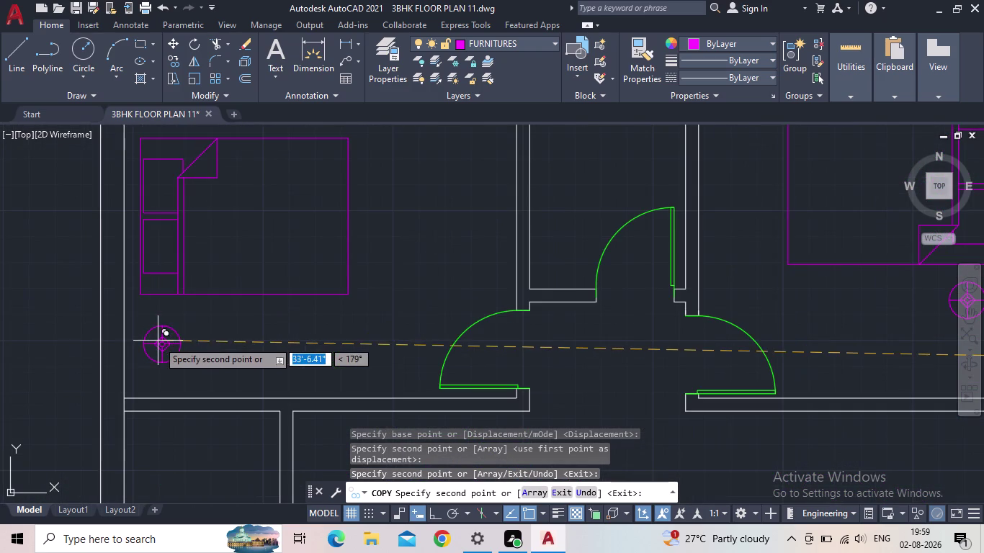
click(156, 325)
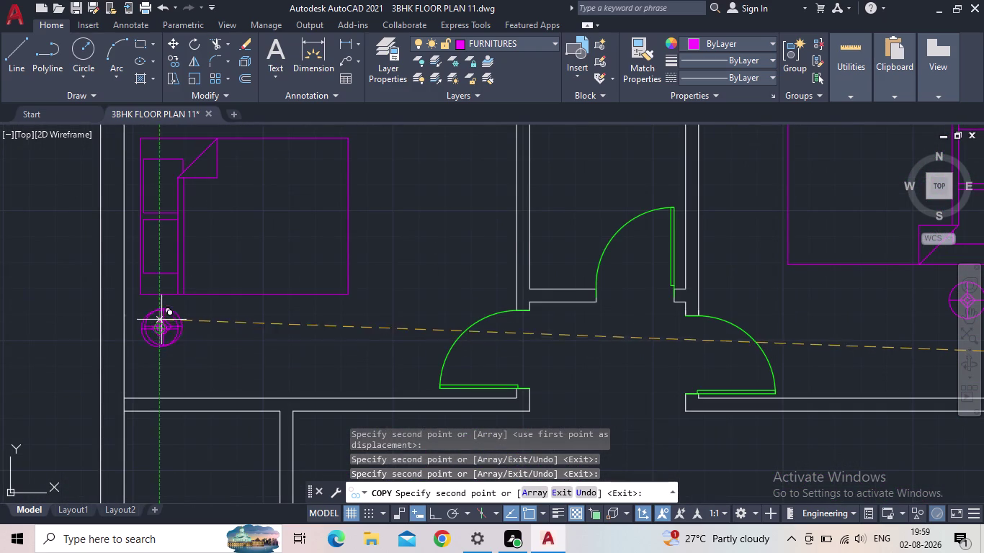
middle_drag(173, 198, 127, 363)
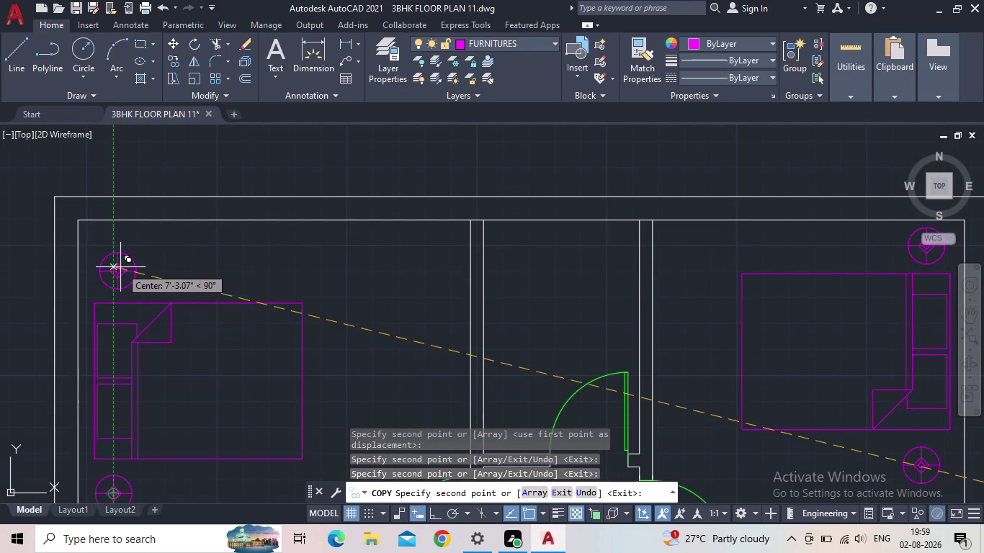
click(120, 267)
Place a lamp table above the lower bedroom bed, then end copying.
scroll(down, 3)
middle_drag(247, 321, 195, 242)
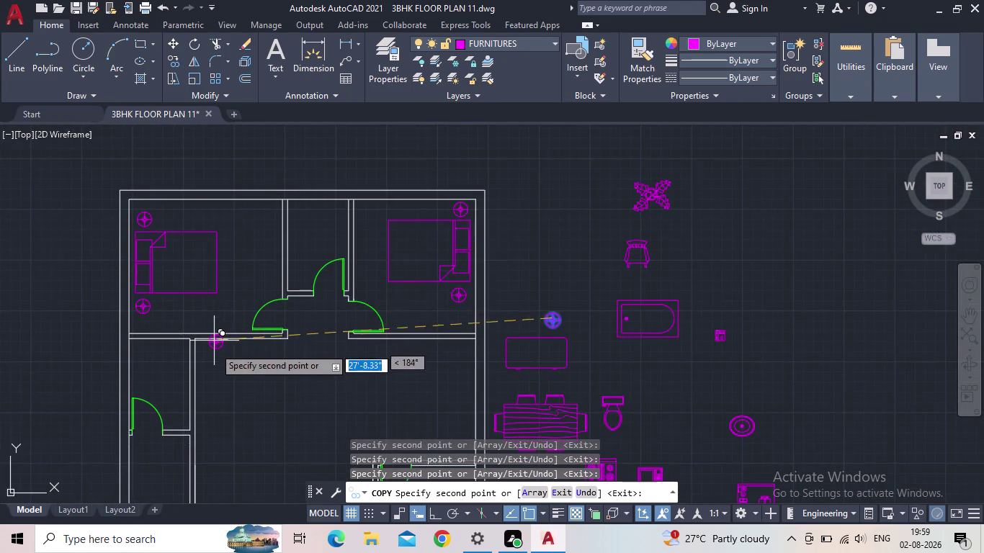
middle_drag(214, 347, 314, 235)
scroll(down, 3)
scroll(up, 3)
middle_drag(280, 417, 346, 300)
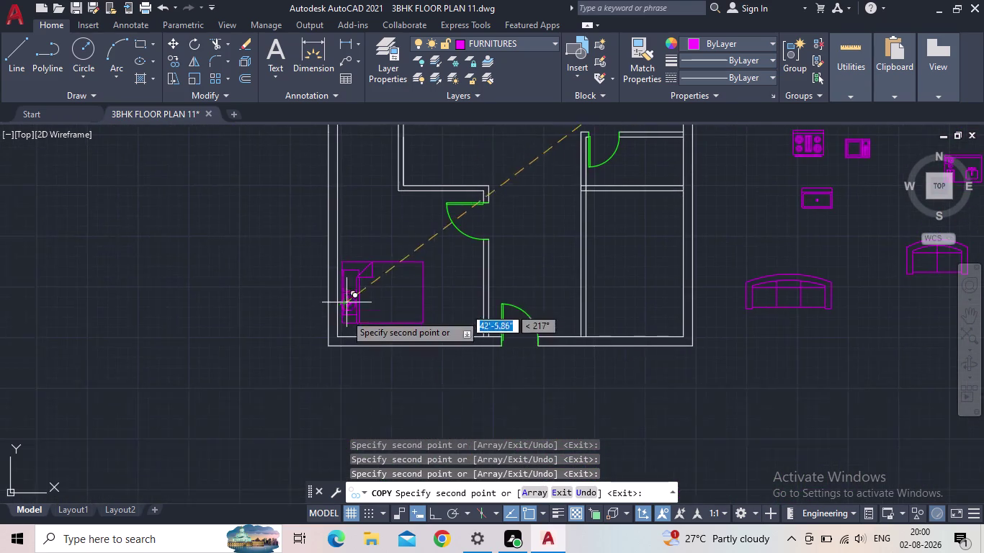
scroll(up, 3)
scroll(down, 3)
scroll(up, 3)
click(345, 249)
scroll(down, 3)
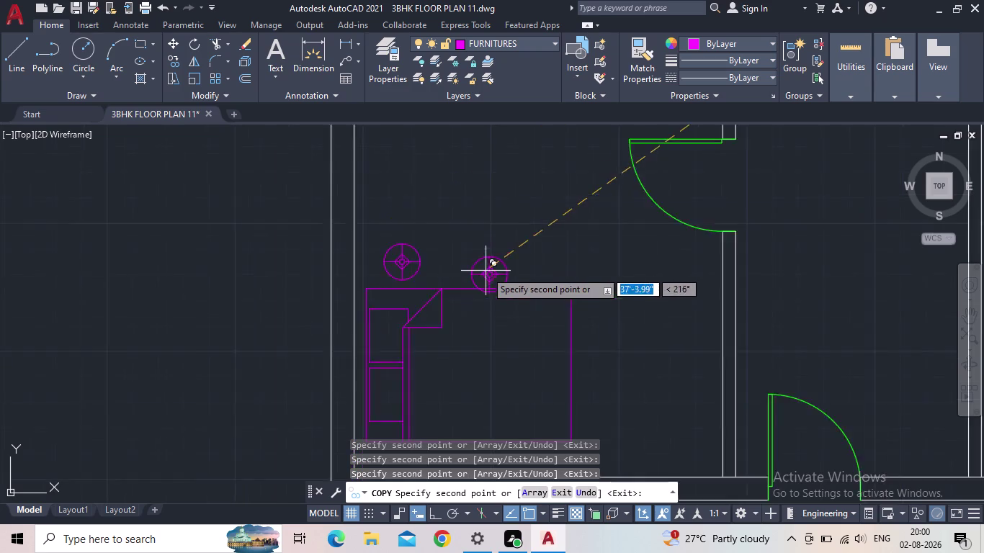
scroll(down, 3)
middle_drag(474, 294, 286, 318)
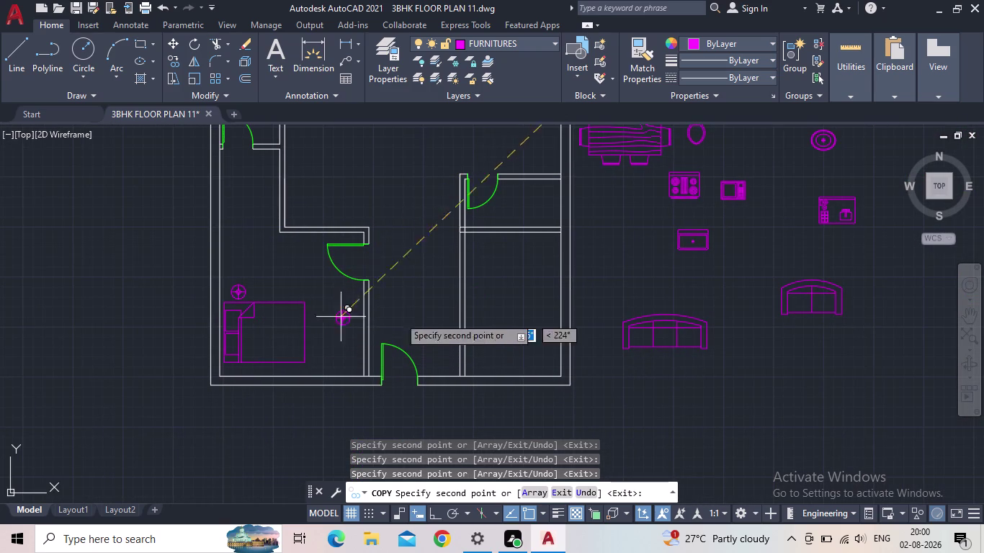
key(Escape)
middle_drag(815, 203, 624, 367)
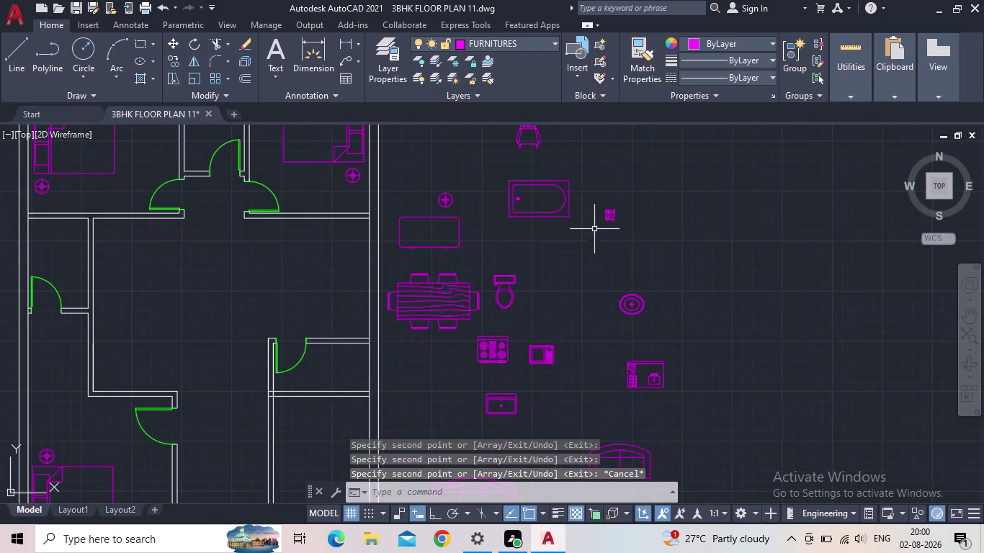
scroll(up, 3)
Grip-drag the small block near the bathtub toward the bedroom, then cancel.
click(632, 198)
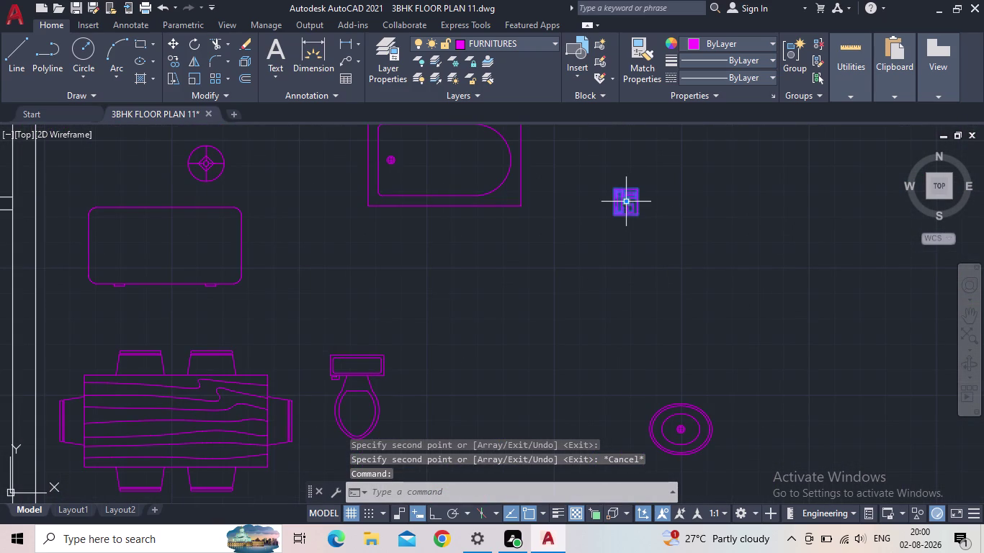
drag(628, 203, 621, 212)
middle_drag(379, 329, 781, 242)
scroll(down, 3)
middle_drag(564, 311, 686, 157)
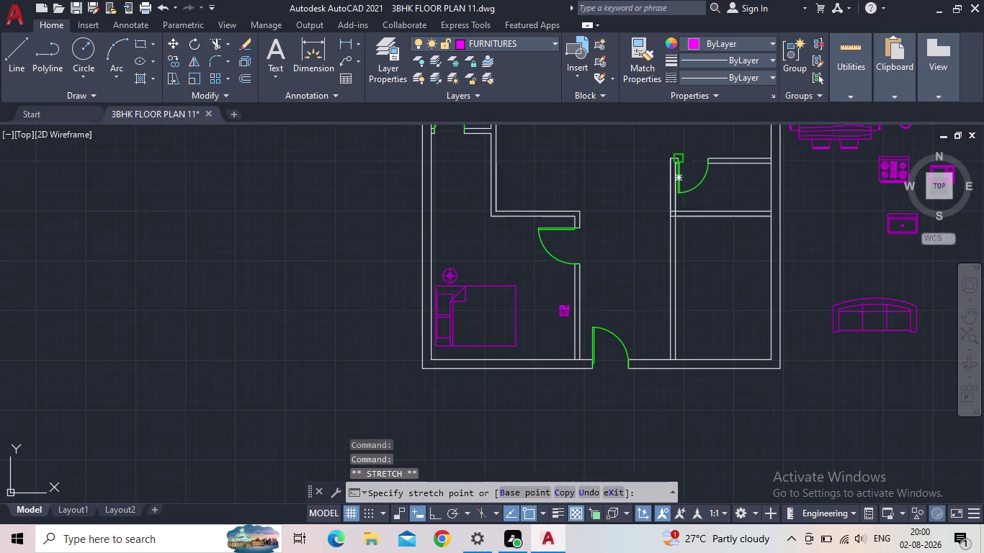
scroll(up, 3)
scroll(up, 3)
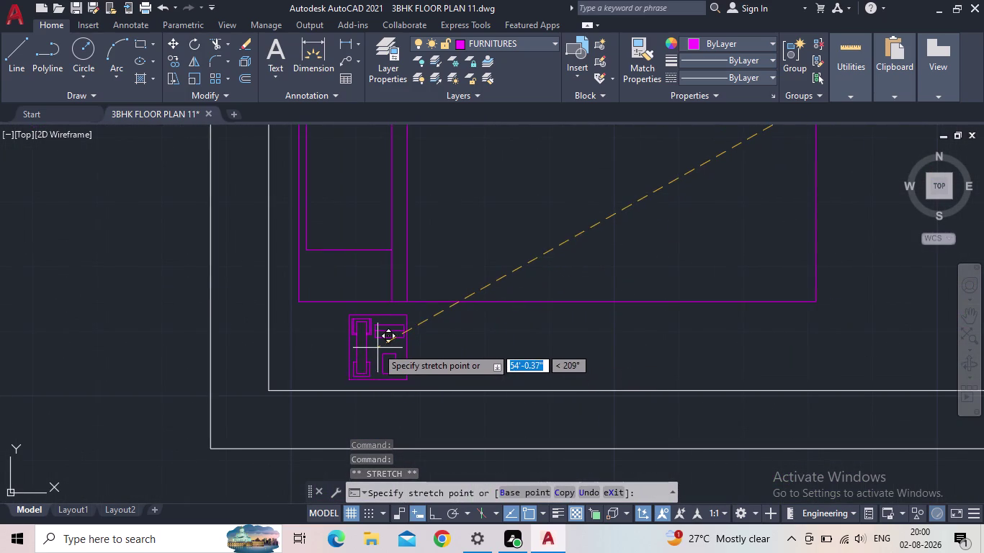
scroll(up, 3)
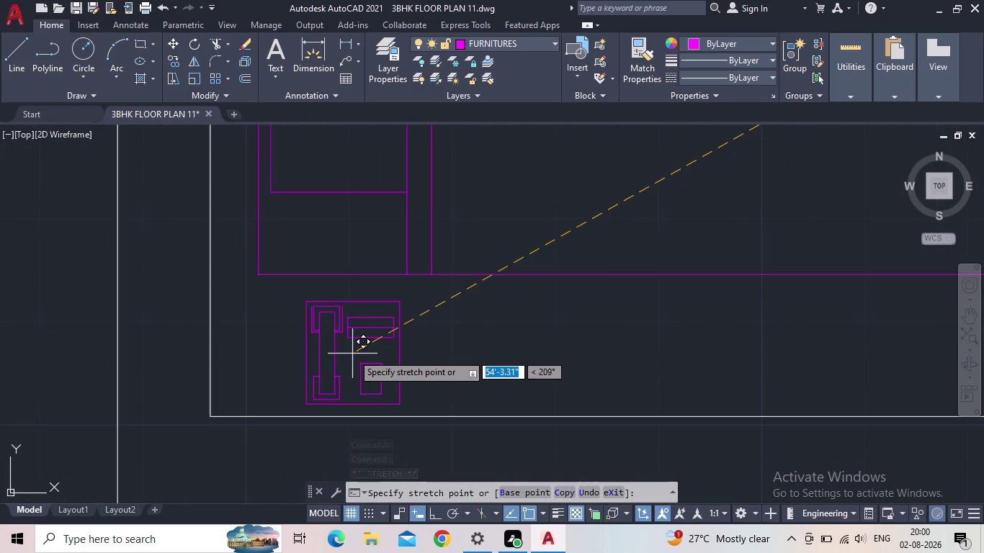
click(352, 354)
key(Escape)
Select the small block and rotate it 180° with Ortho on.
drag(434, 368, 413, 367)
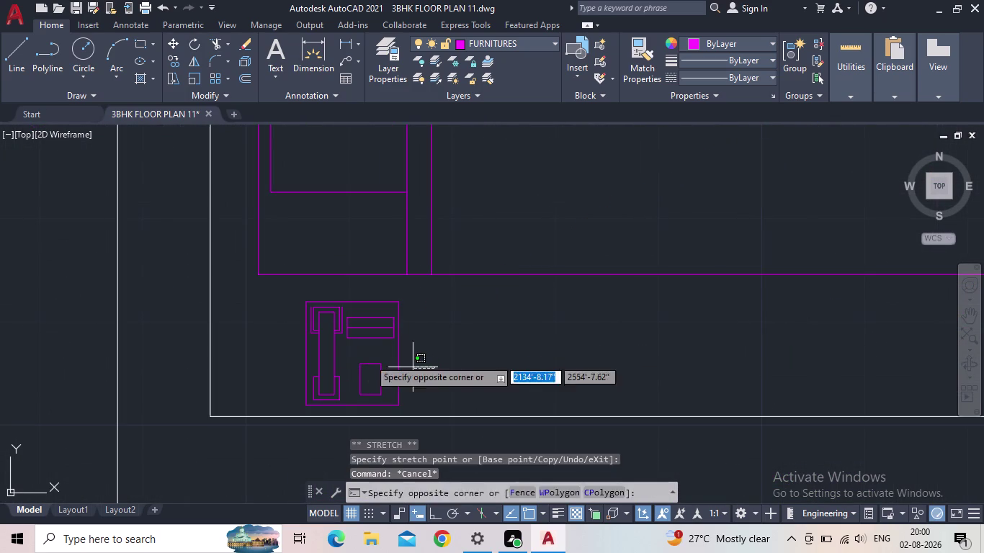
click(349, 356)
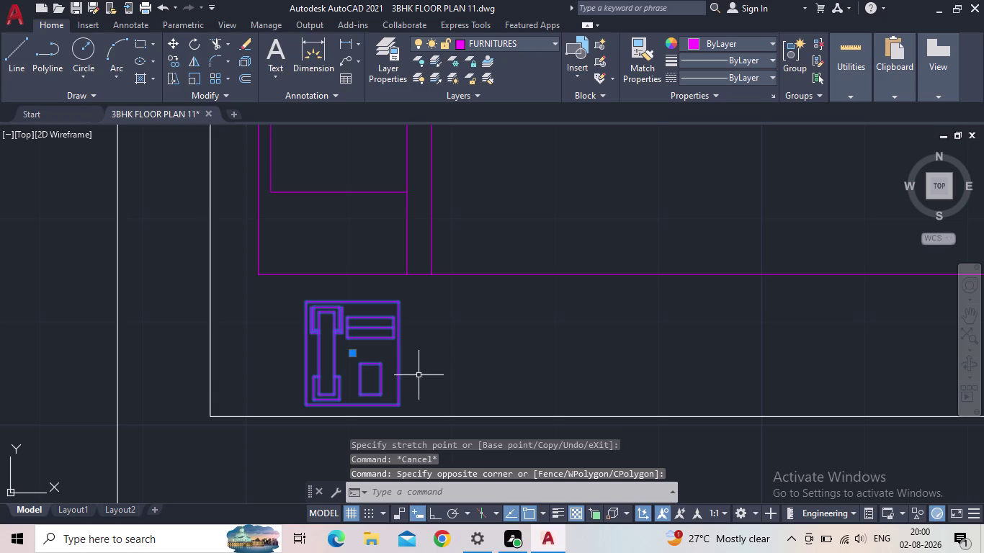
key(r)
key(o)
key(Return)
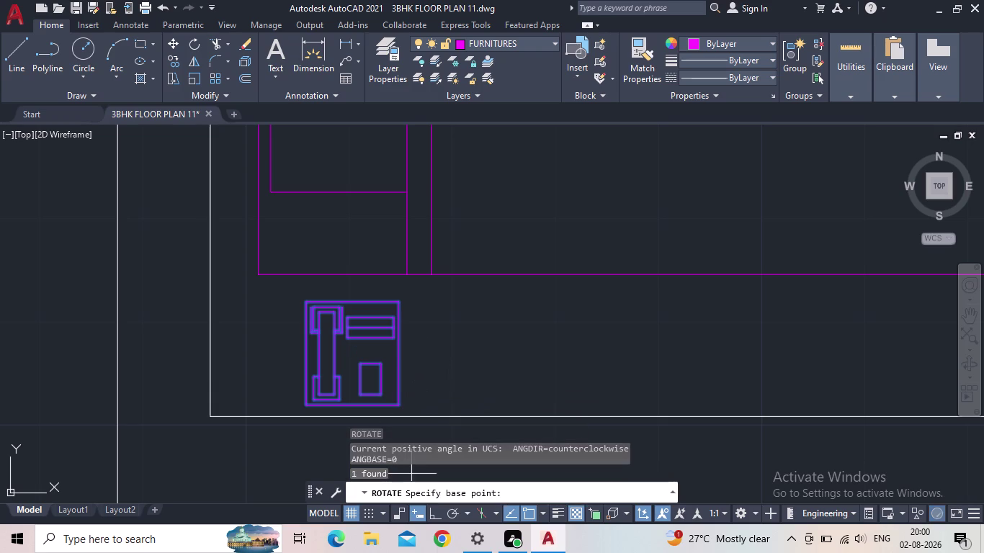
click(432, 515)
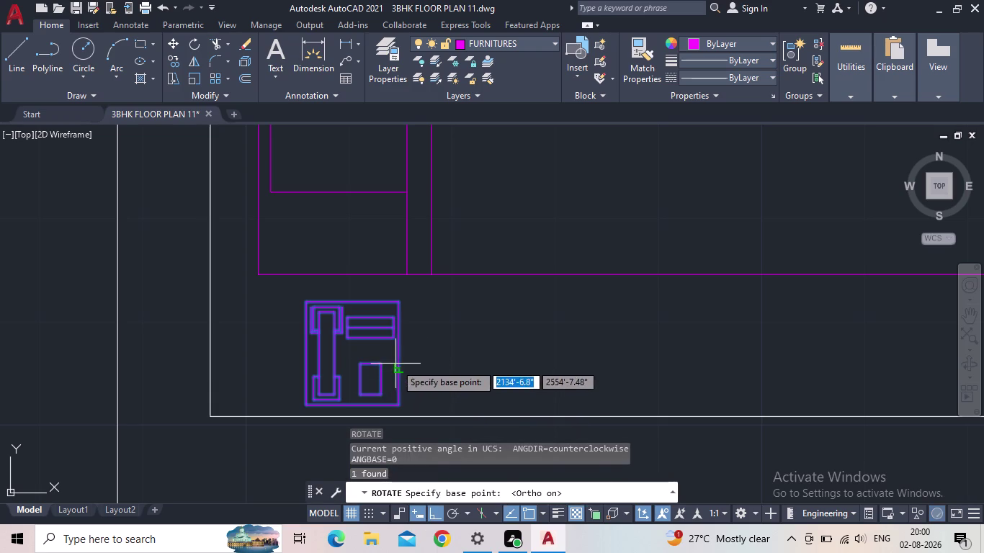
click(397, 362)
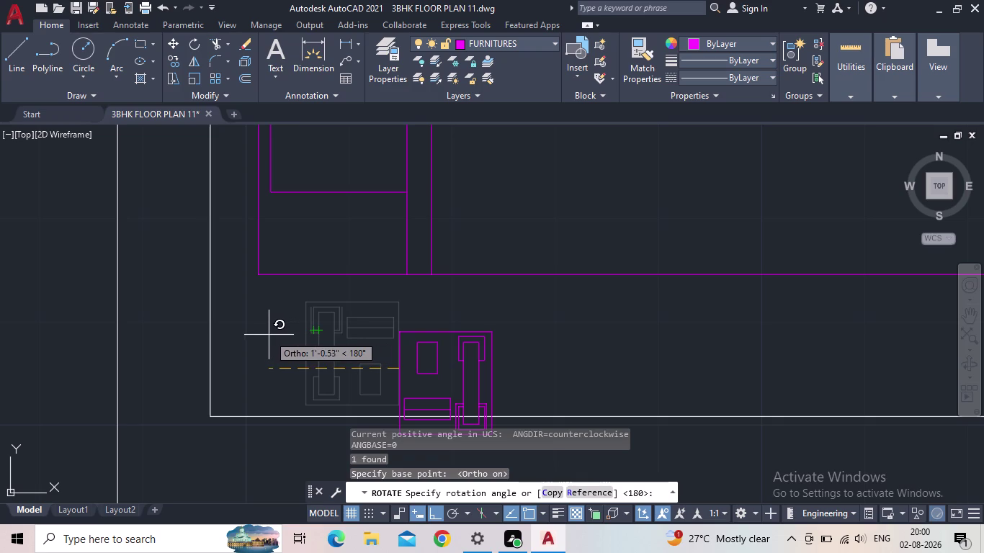
click(239, 355)
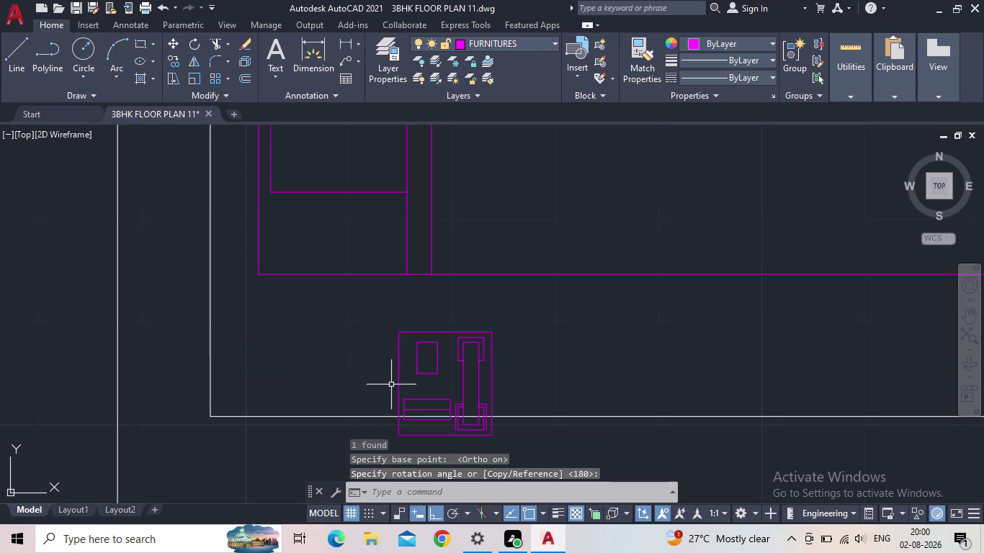
Move the block into the corner below the bed and save the drawing.
click(398, 382)
click(443, 386)
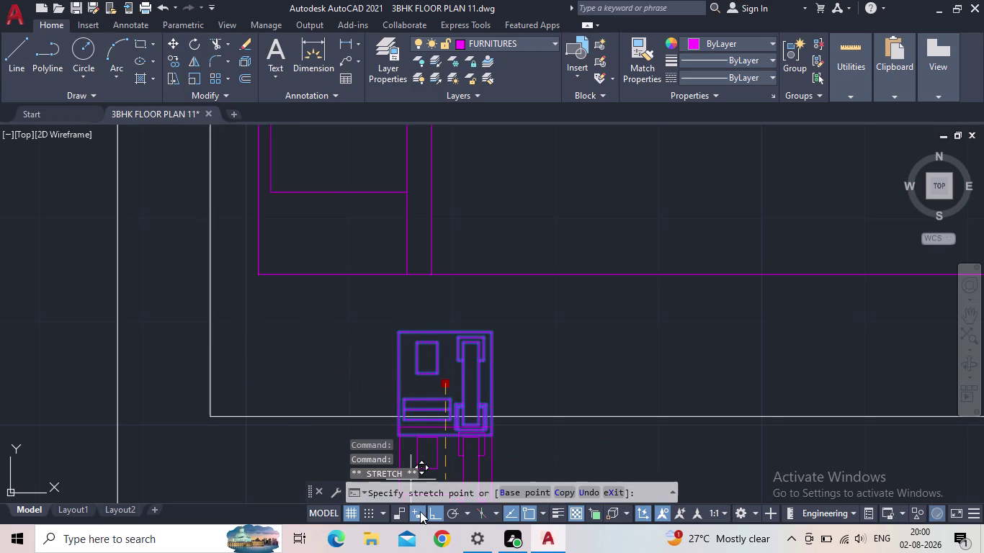
click(437, 512)
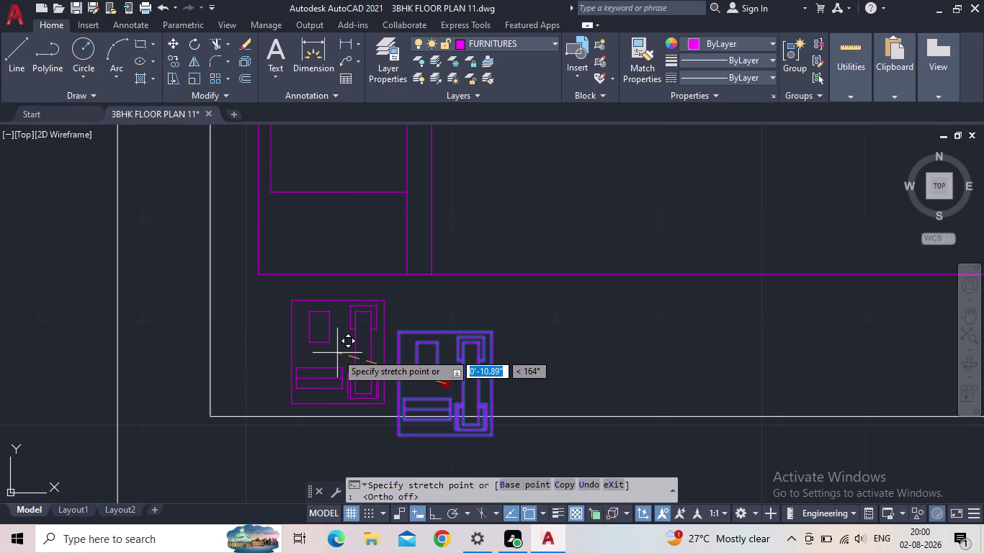
click(334, 355)
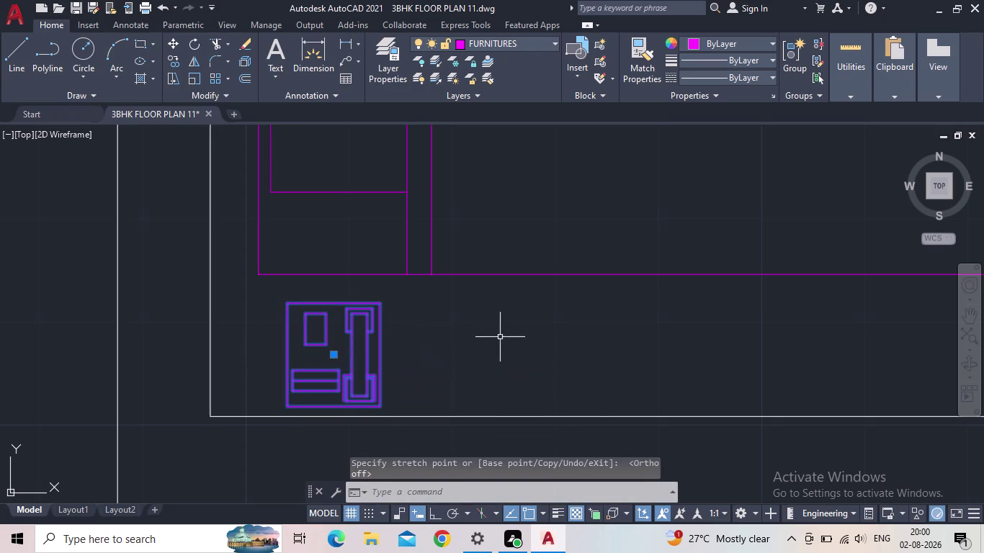
key(Escape)
scroll(down, 3)
middle_drag(476, 324, 442, 326)
scroll(down, 3)
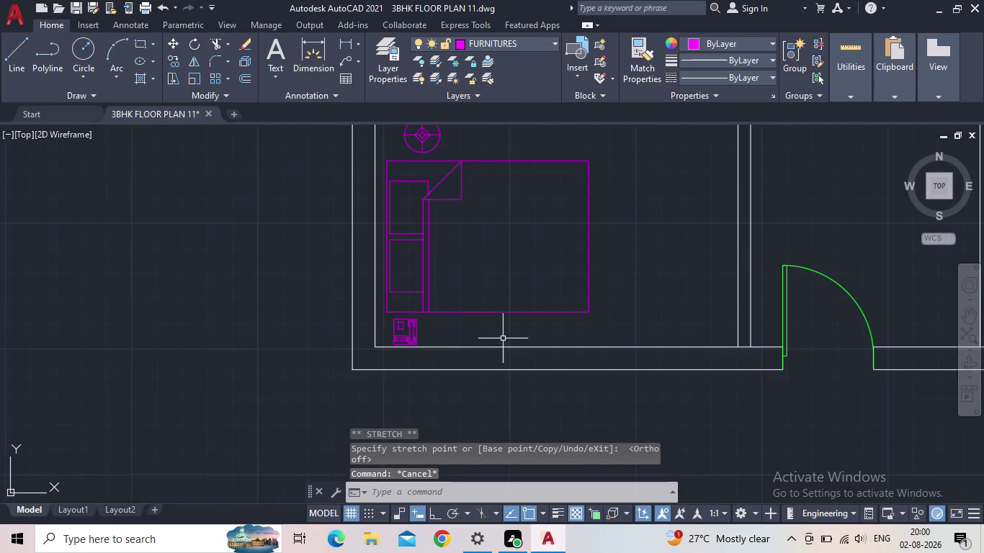
middle_drag(524, 342, 397, 373)
scroll(down, 3)
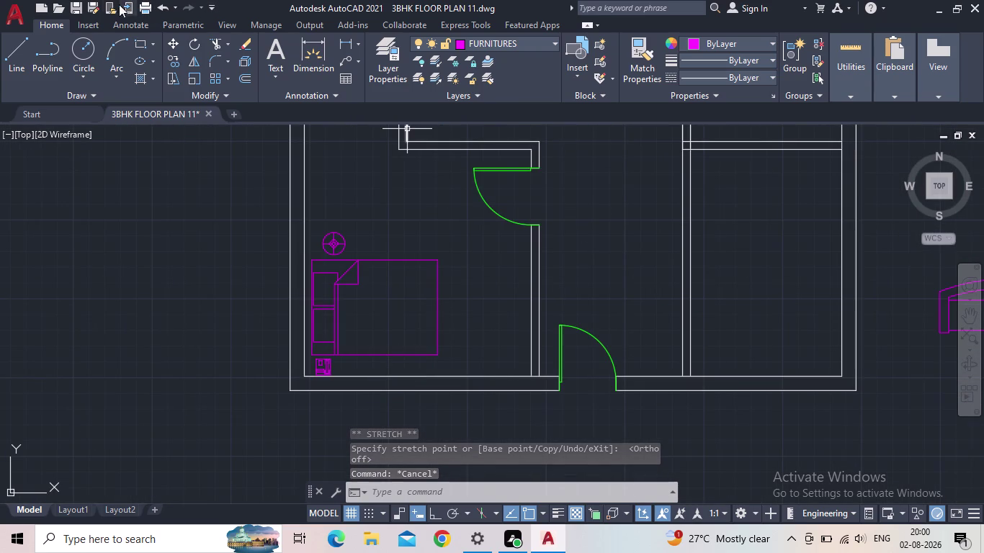
click(77, 4)
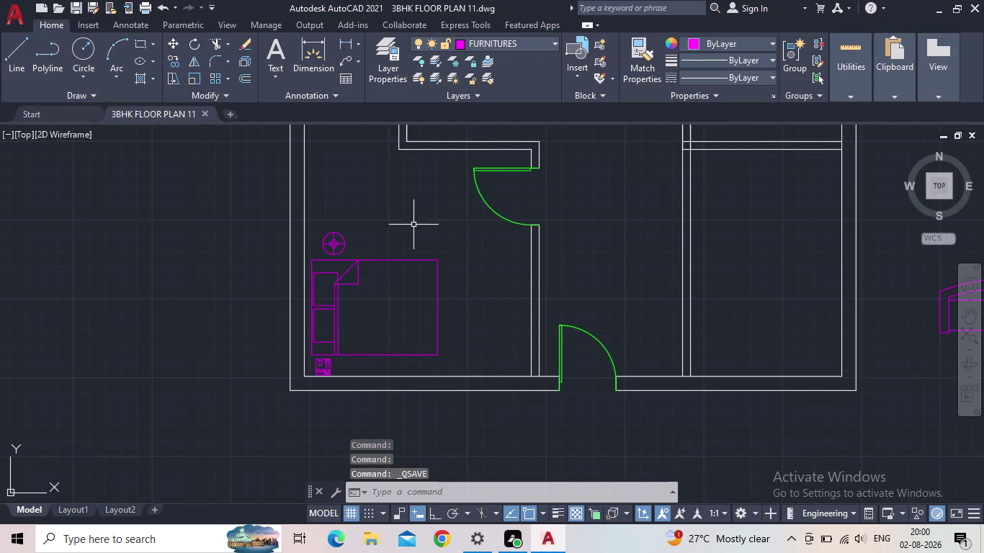
Zoom out to the full plan and open Layer Properties, showing eight layers.
middle_drag(412, 224, 305, 261)
scroll(down, 3)
middle_drag(428, 234, 456, 370)
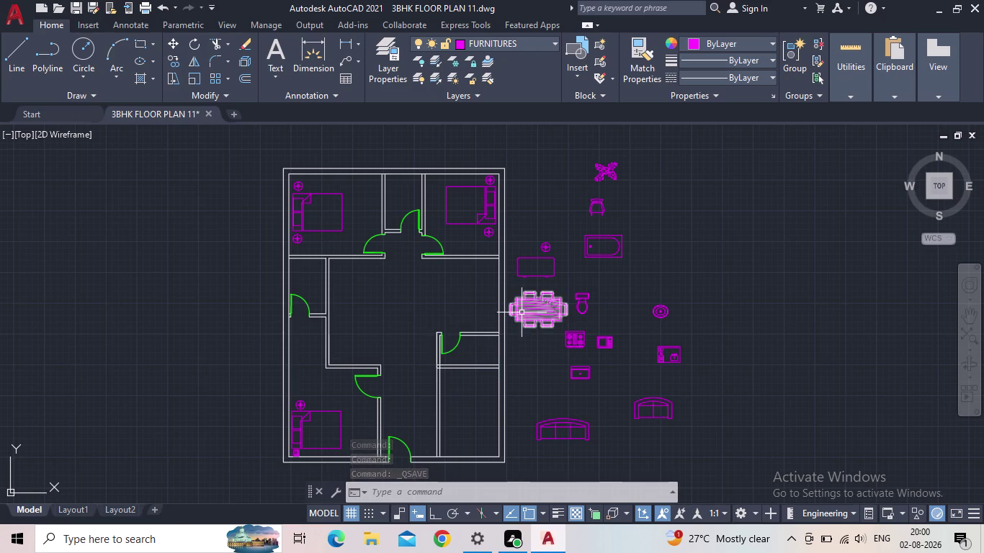
middle_drag(401, 295, 432, 291)
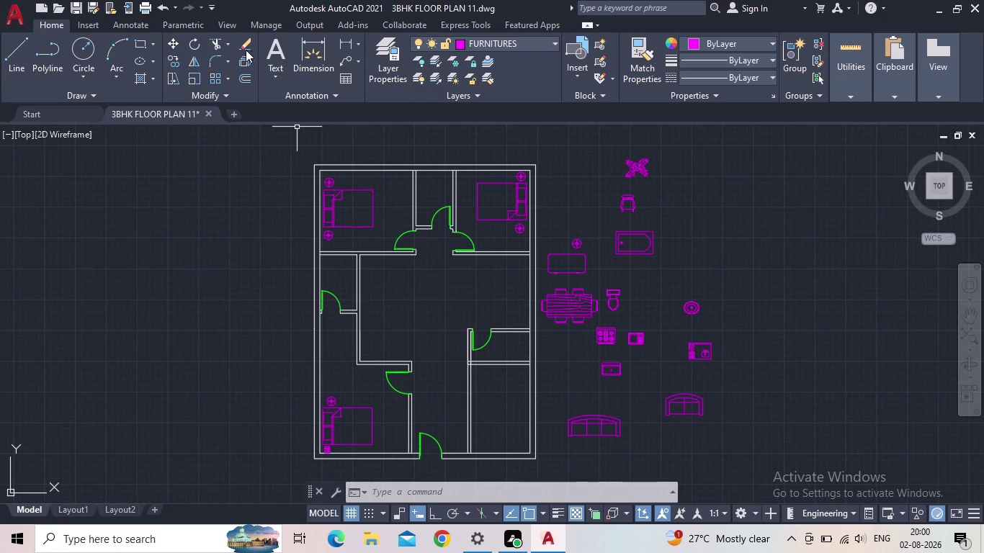
click(396, 72)
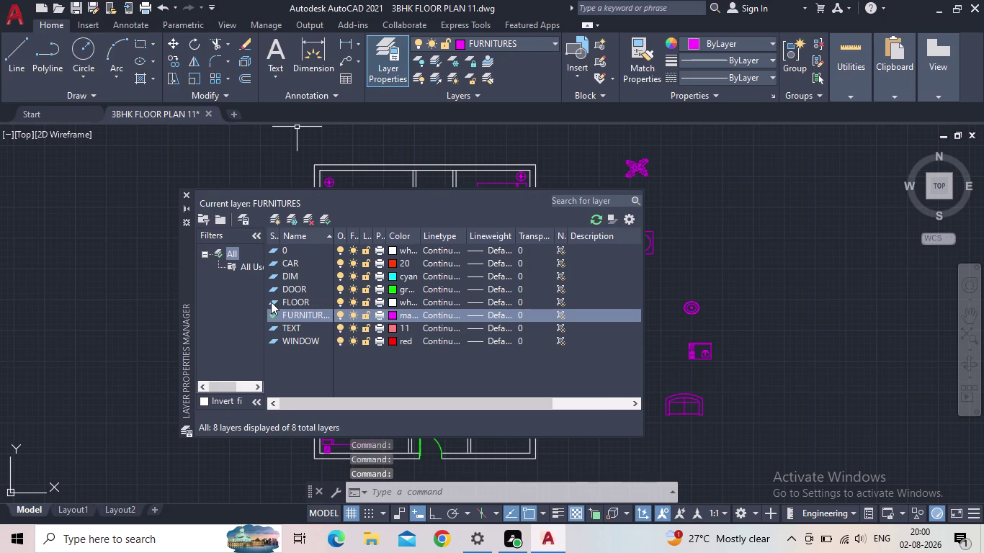
Make FLOOR the current layer and draw the first counter rectangle up to the upper wall.
double_click(271, 301)
click(187, 196)
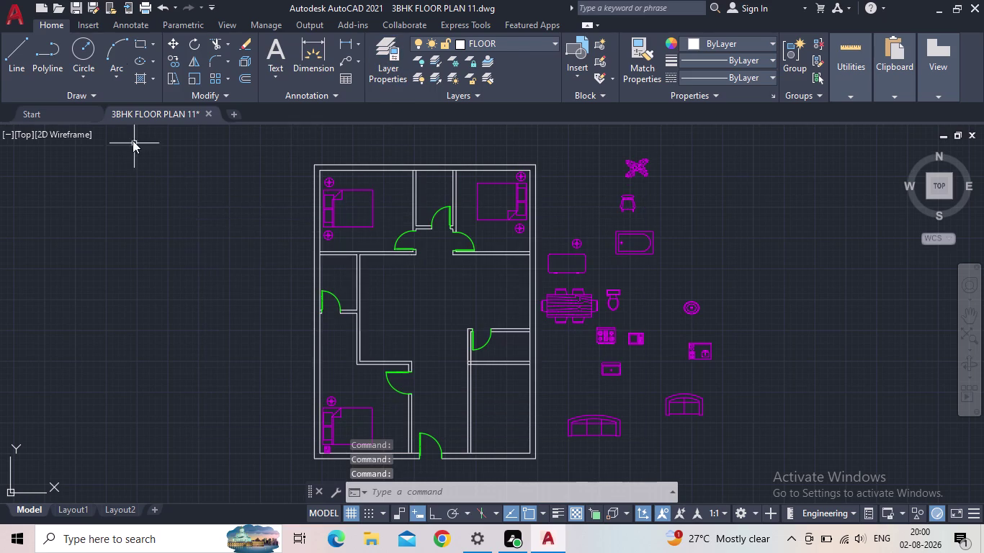
click(142, 37)
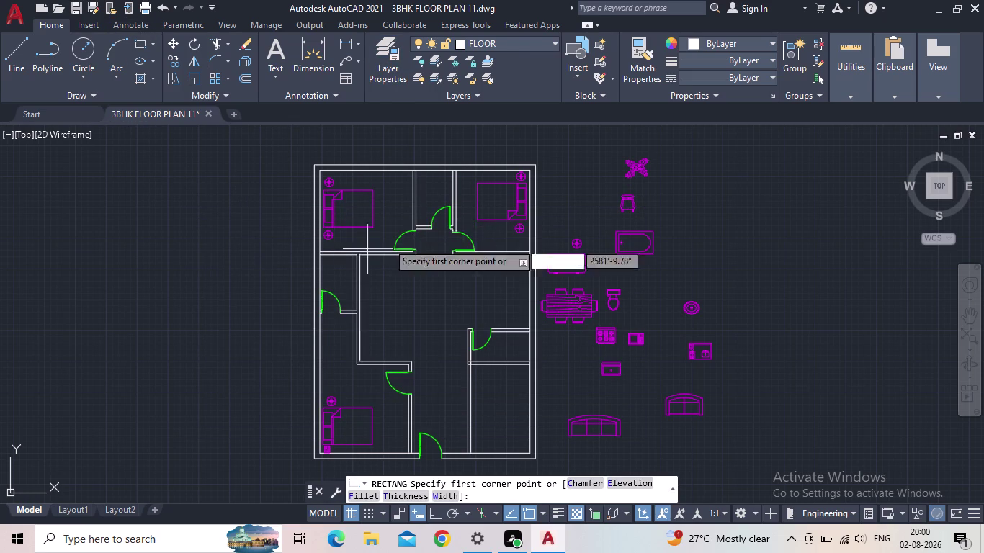
scroll(up, 3)
scroll(up, 3)
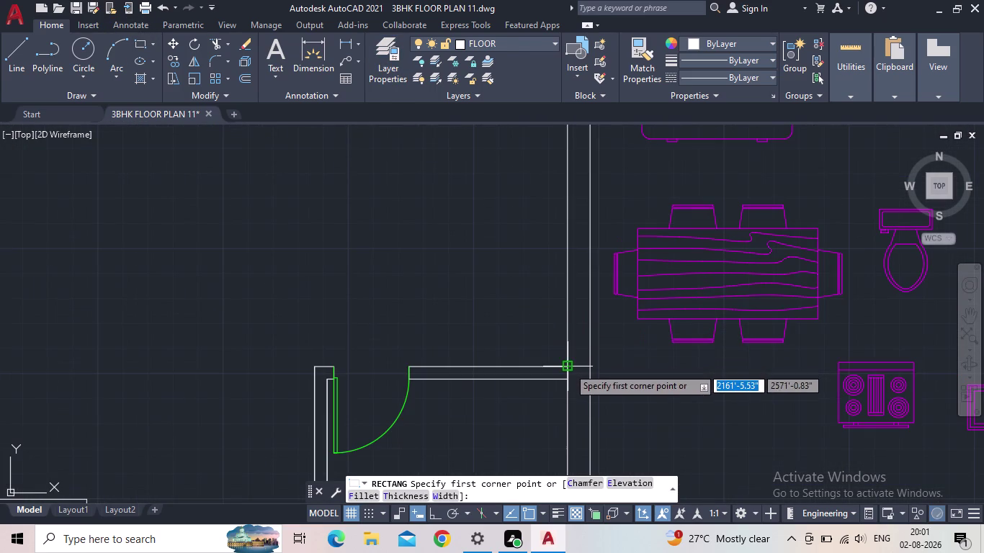
click(568, 367)
middle_drag(499, 204, 426, 226)
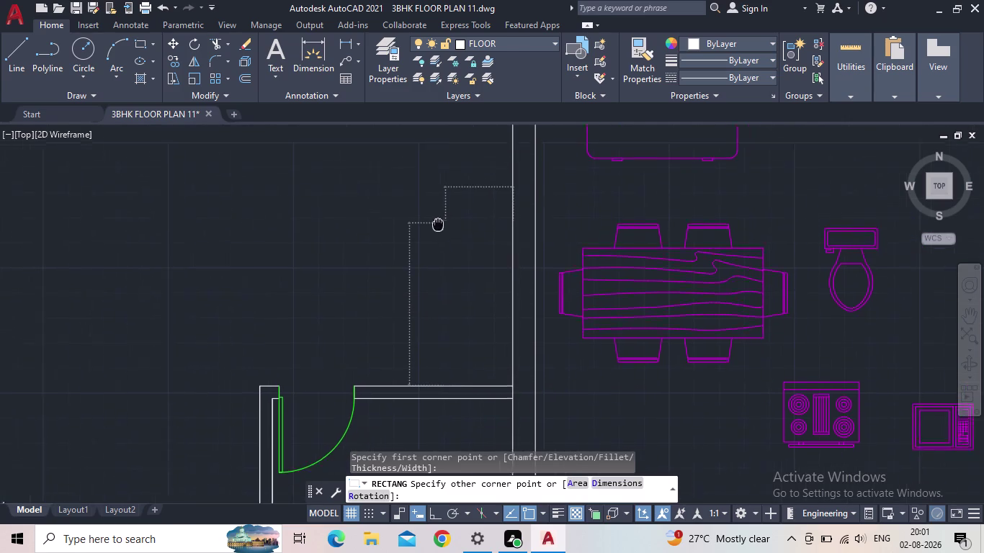
middle_drag(425, 226, 419, 229)
scroll(down, 3)
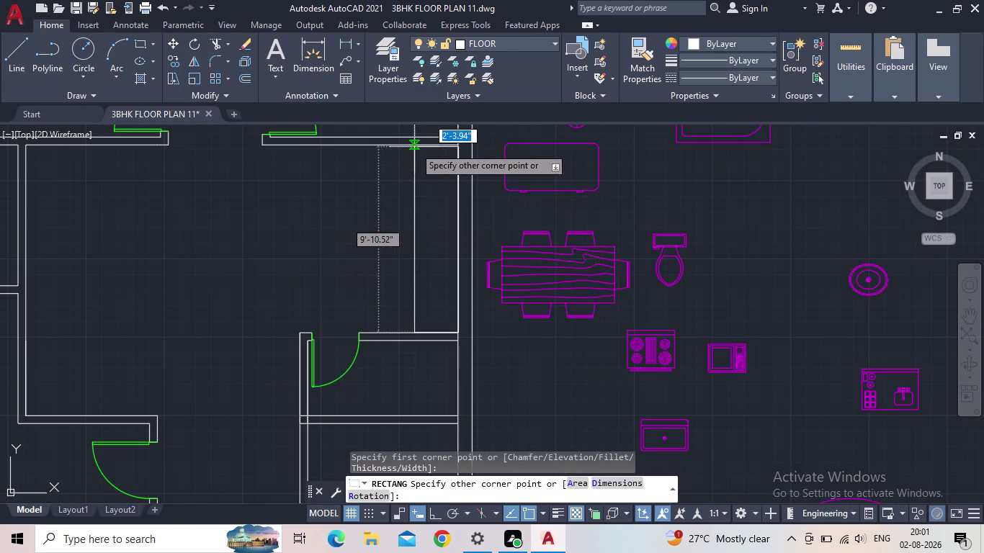
click(417, 147)
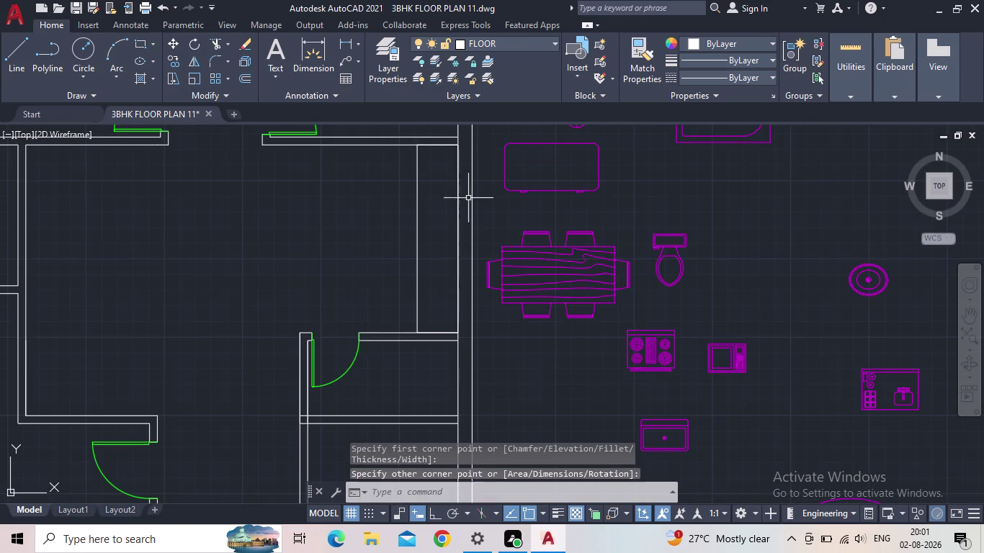
middle_drag(439, 244, 406, 360)
Draw a second counter rectangle along the central kitchen wall.
key(space)
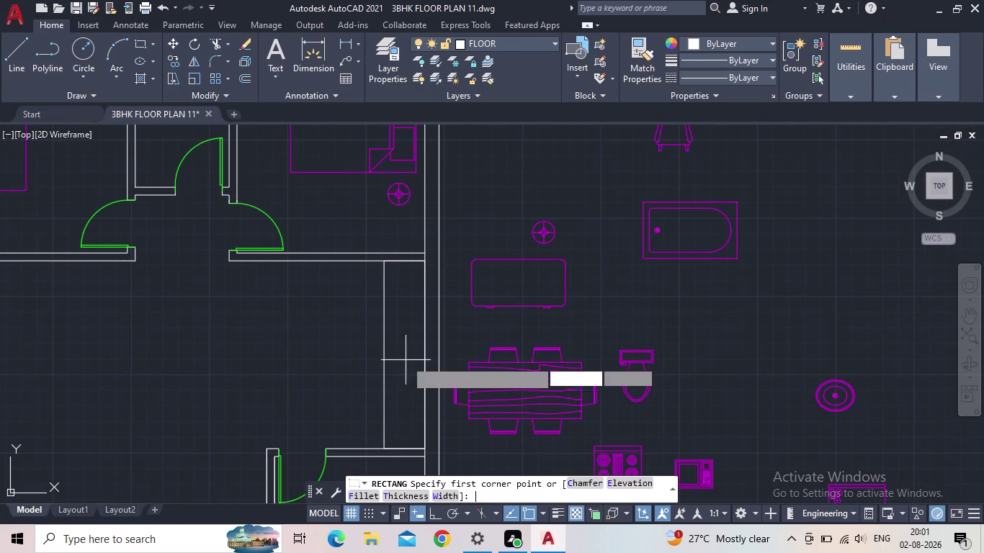
click(419, 263)
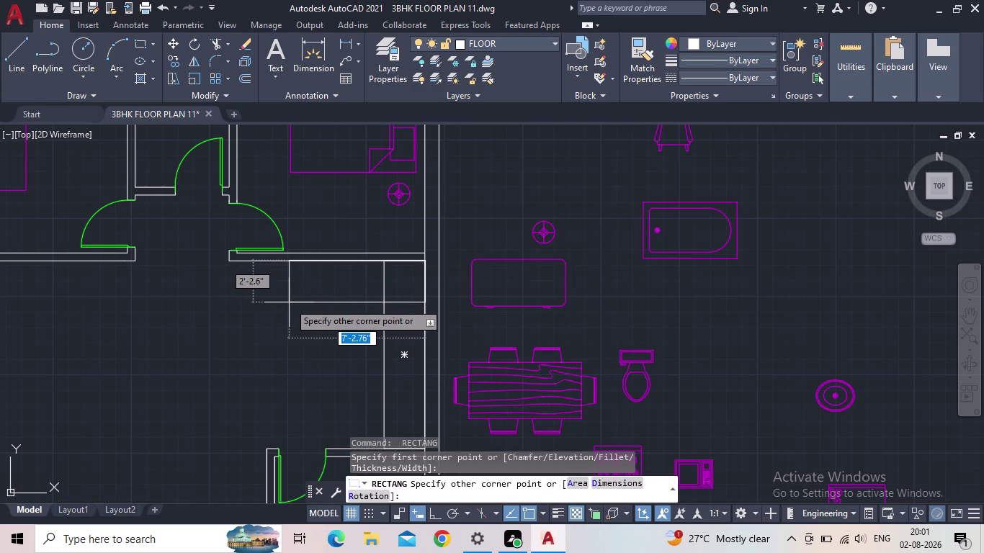
click(285, 306)
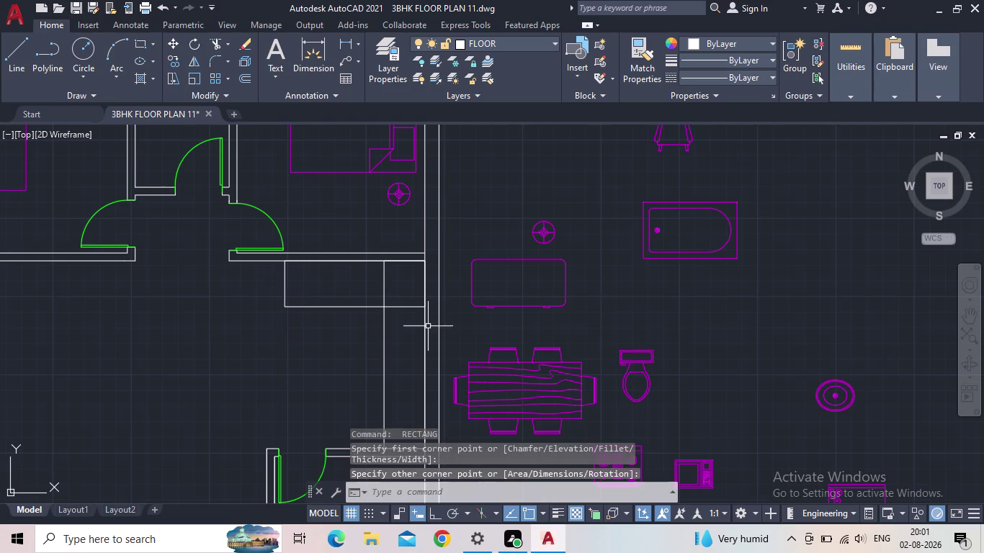
scroll(down, 3)
middle_click(530, 320)
scroll(up, 3)
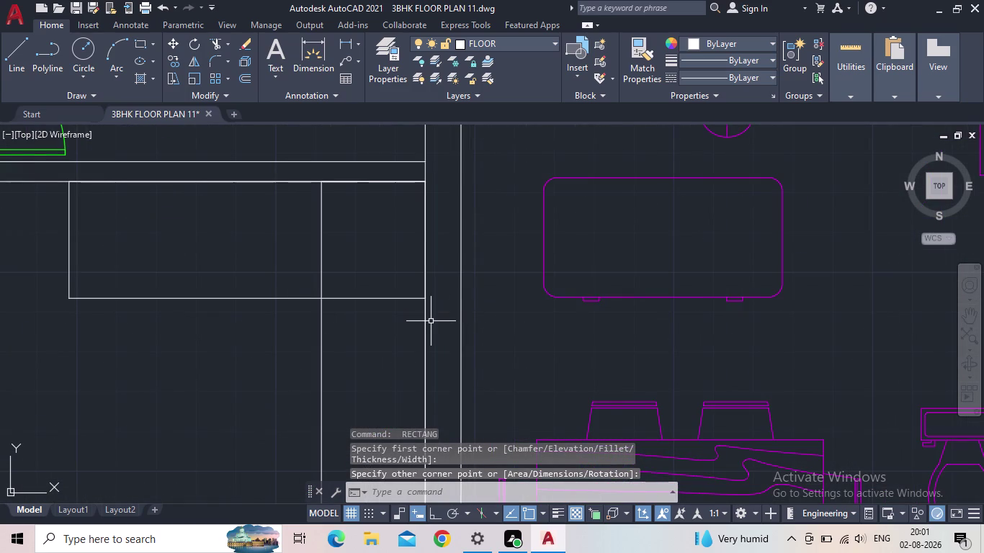
Trim the overlapping counter lines using a fence drawn across them.
key(t)
key(r)
key(space)
drag(385, 318, 375, 291)
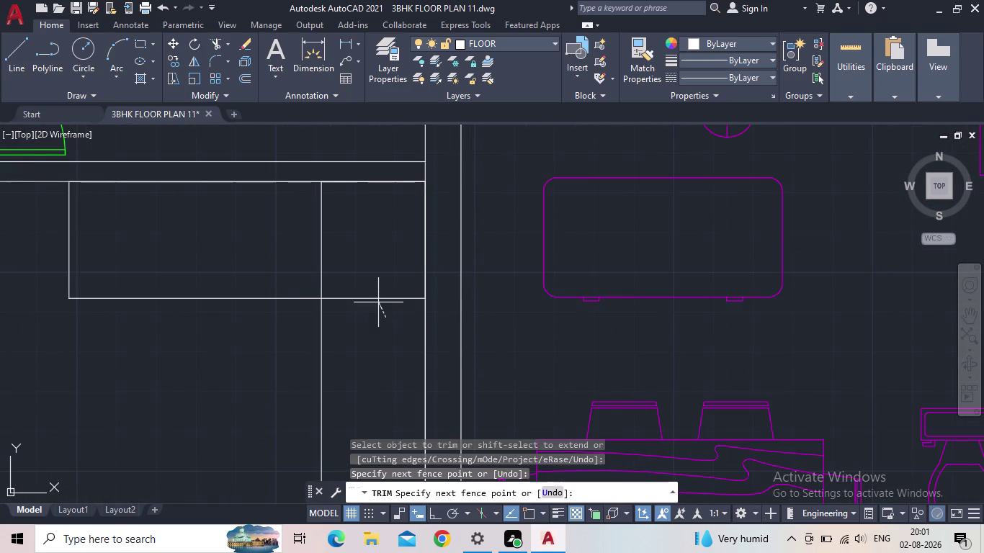
drag(374, 292, 372, 279)
drag(362, 268, 293, 238)
scroll(down, 3)
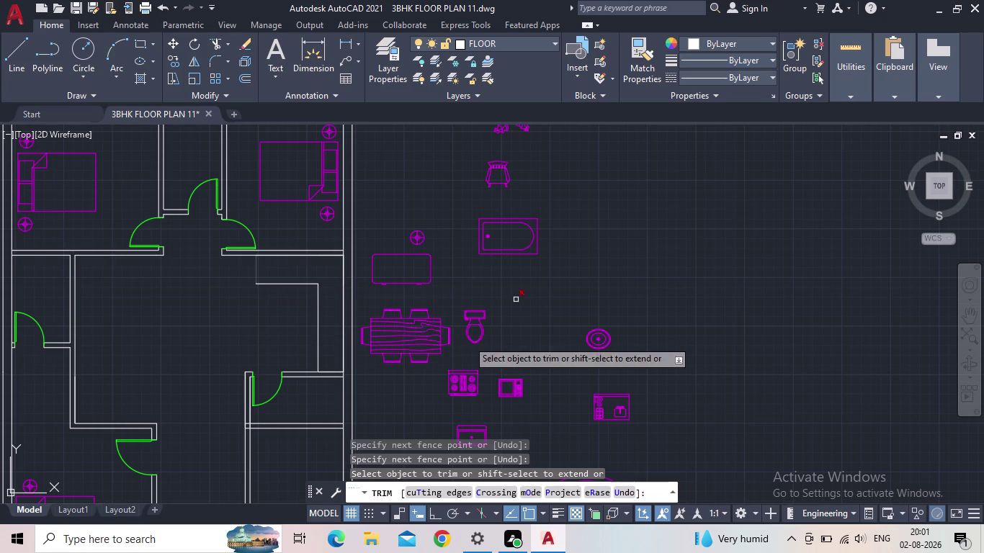
End the trim and bring the kitchen and loose furniture into view.
scroll(down, 3)
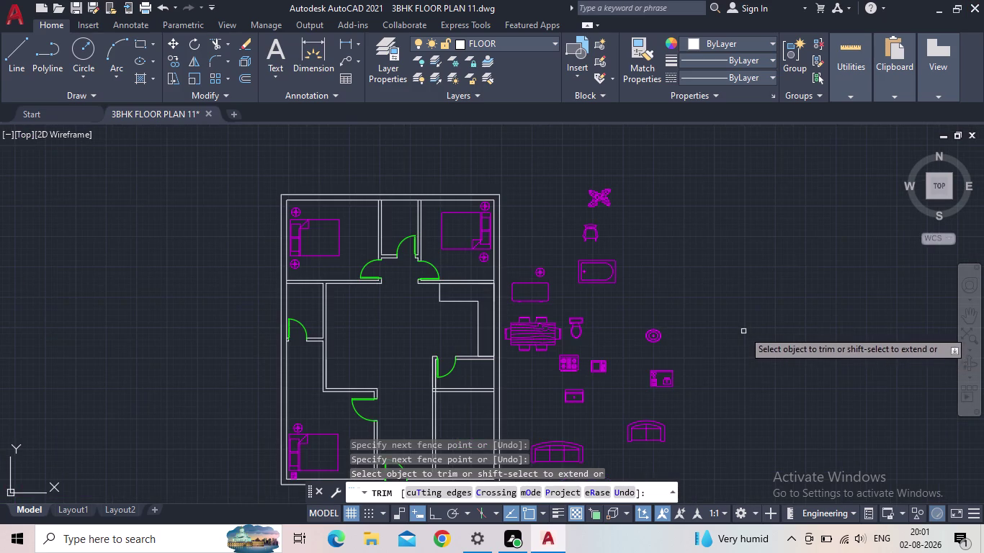
scroll(up, 3)
scroll(down, 3)
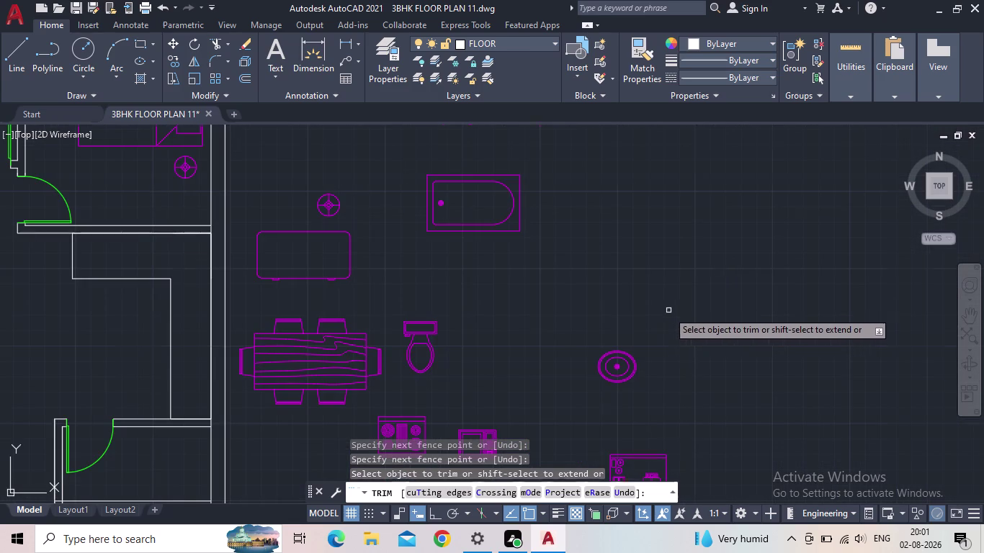
scroll(down, 3)
middle_drag(683, 308, 610, 327)
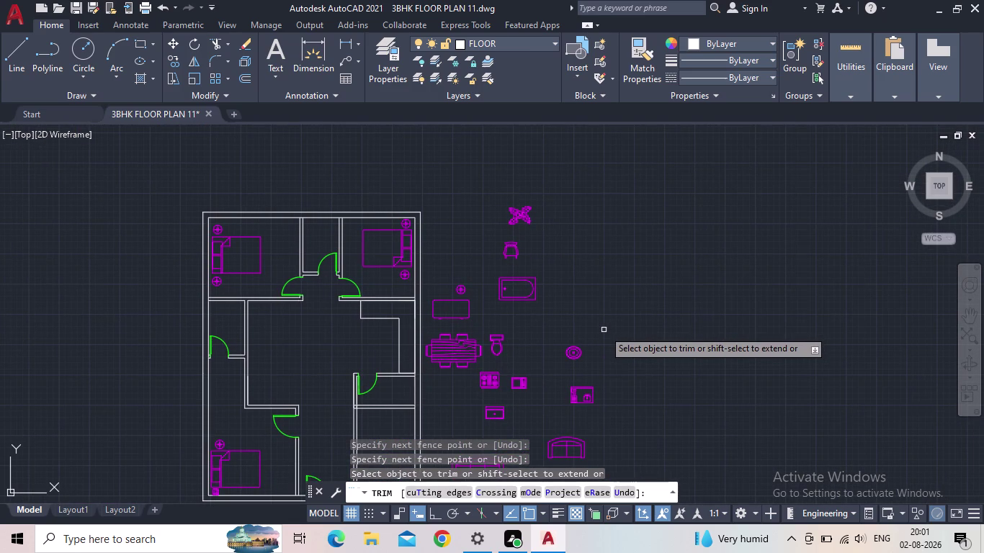
key(Escape)
middle_drag(512, 347, 542, 325)
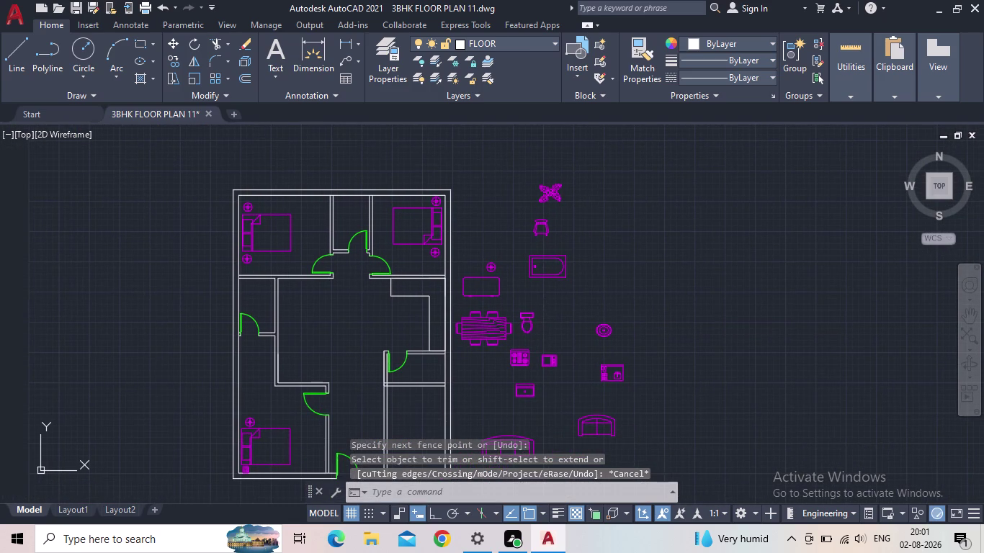
middle_drag(494, 281, 501, 277)
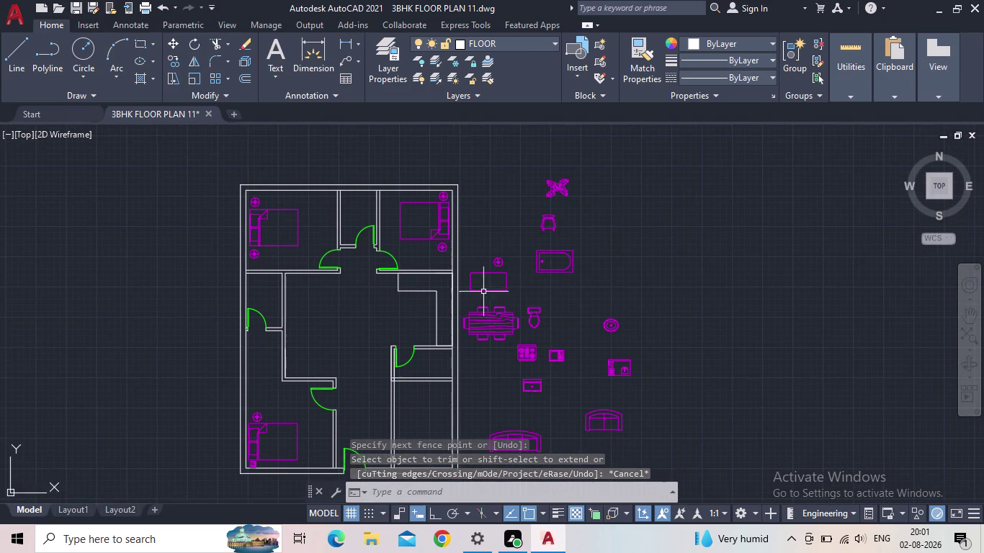
scroll(up, 3)
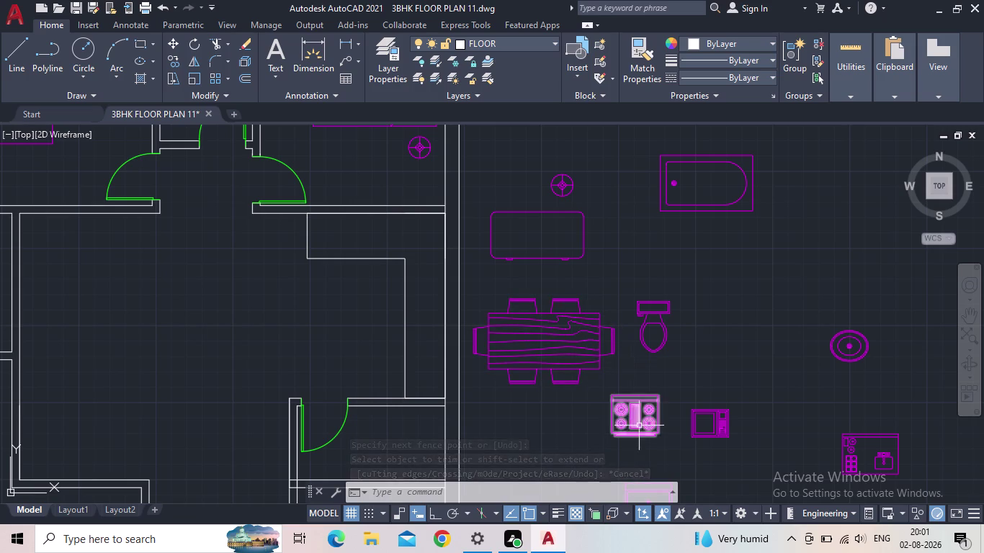
Grip-move the stove block inside the kitchen.
click(637, 435)
click(613, 399)
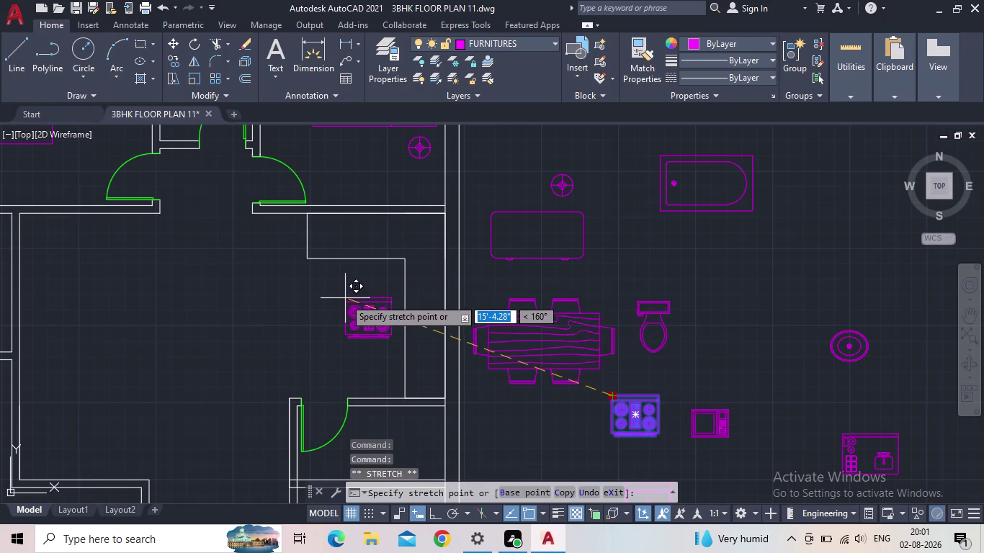
click(342, 299)
key(Escape)
click(433, 510)
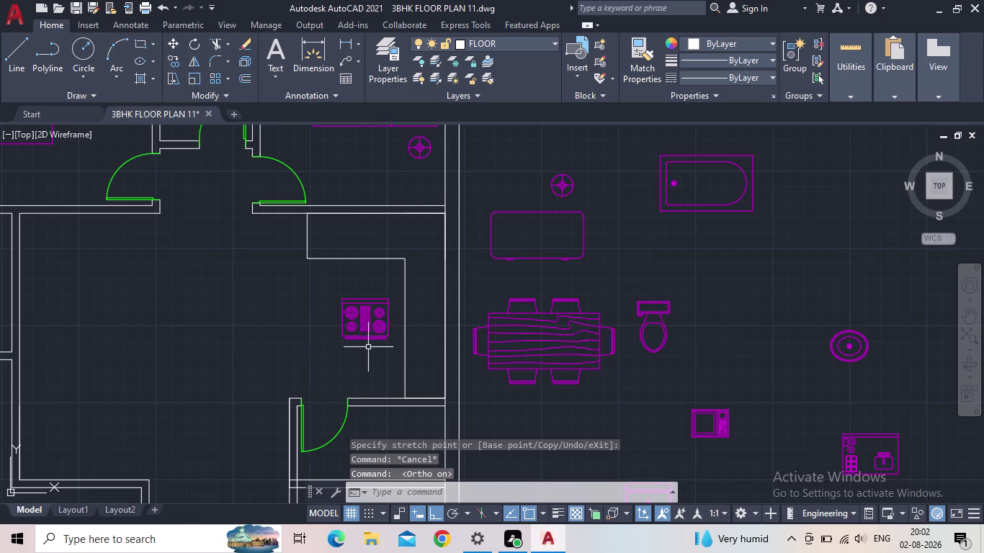
Rotate the stove 270° so it stands upright.
drag(364, 334, 357, 332)
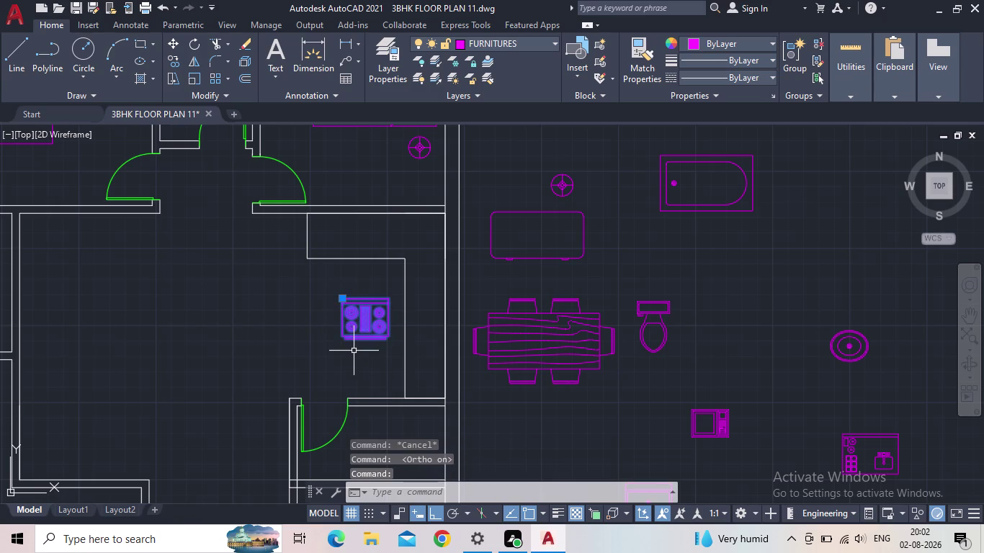
key(r)
key(o)
key(Return)
click(363, 343)
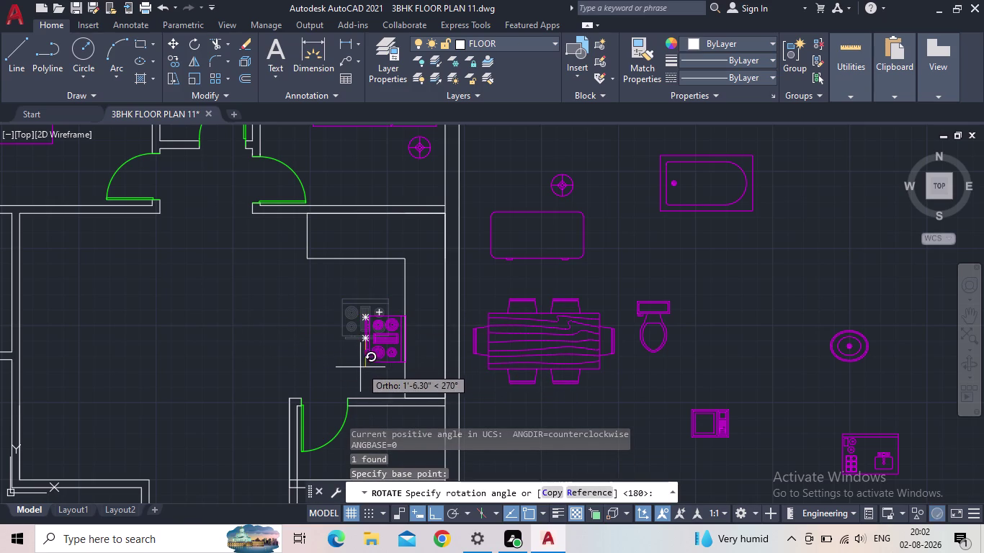
click(360, 386)
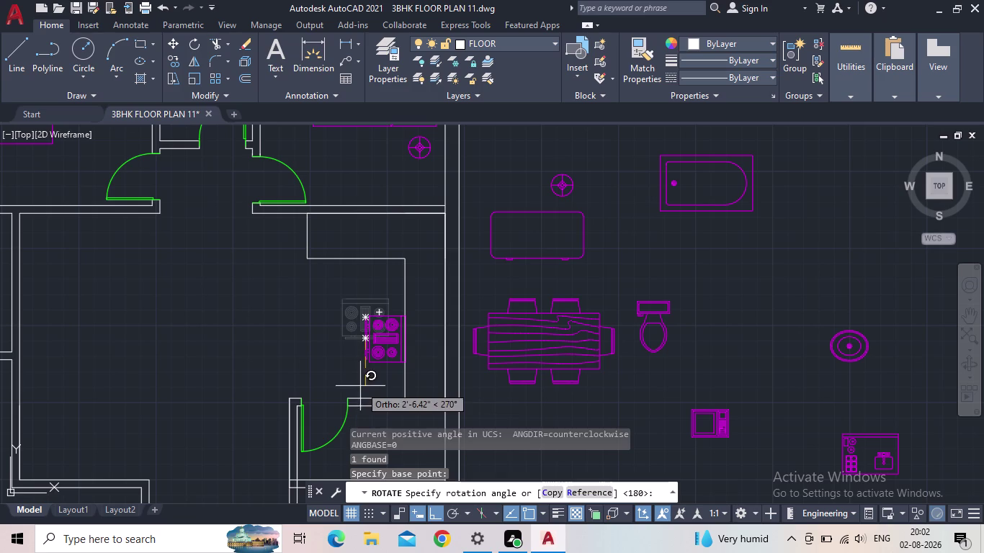
key(Escape)
Move the rotated stove against the counter wall.
click(366, 354)
scroll(up, 3)
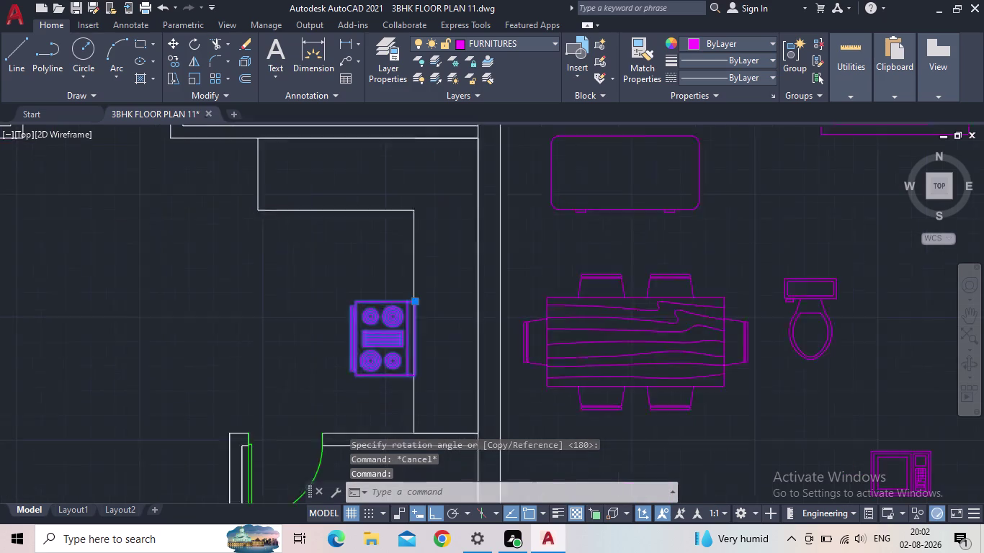
click(431, 279)
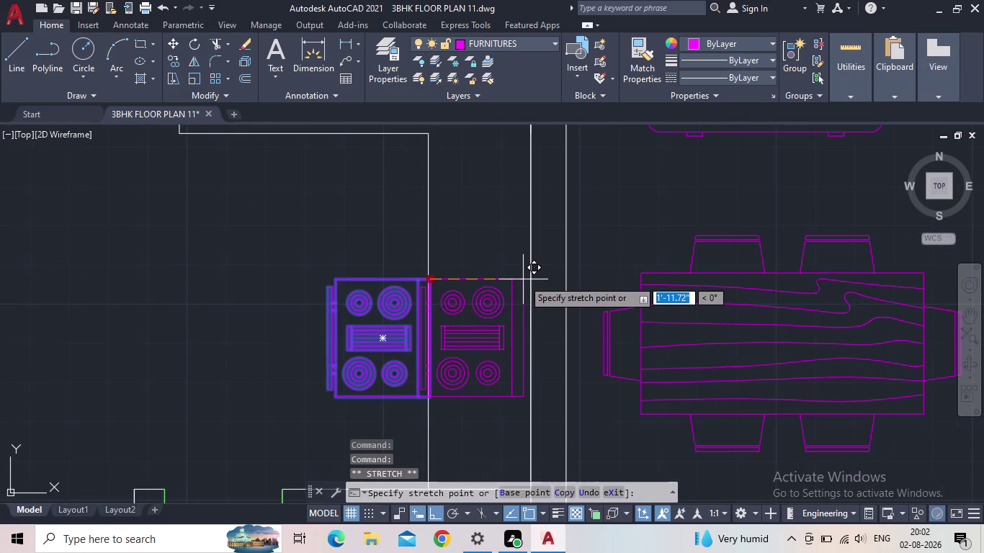
click(524, 280)
key(Escape)
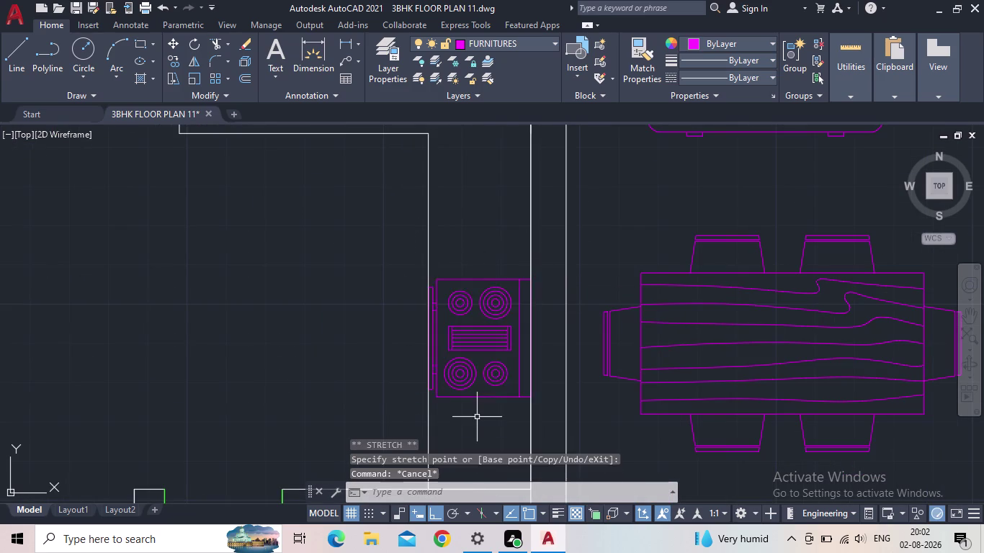
scroll(down, 3)
middle_drag(473, 418, 435, 342)
scroll(down, 3)
scroll(up, 3)
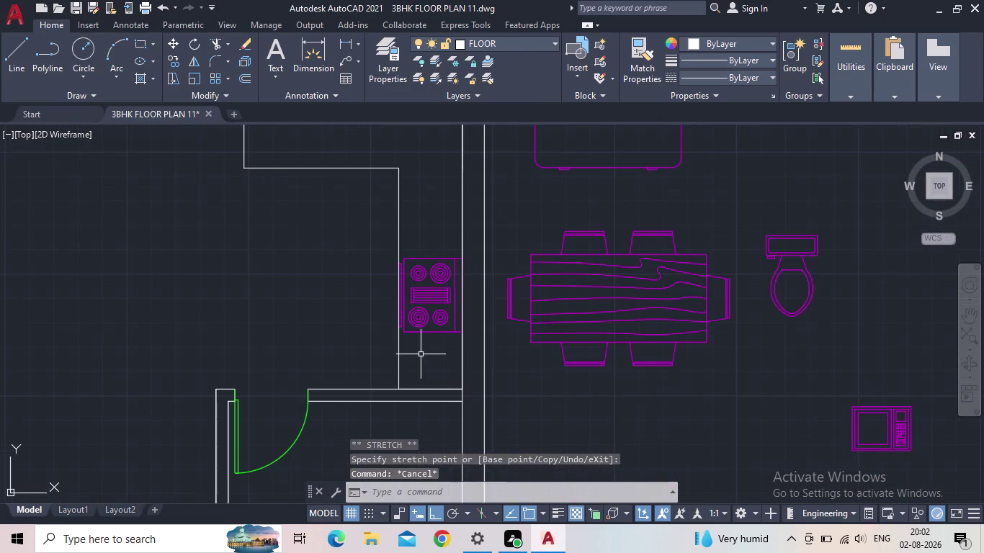
middle_drag(424, 354, 320, 338)
scroll(down, 3)
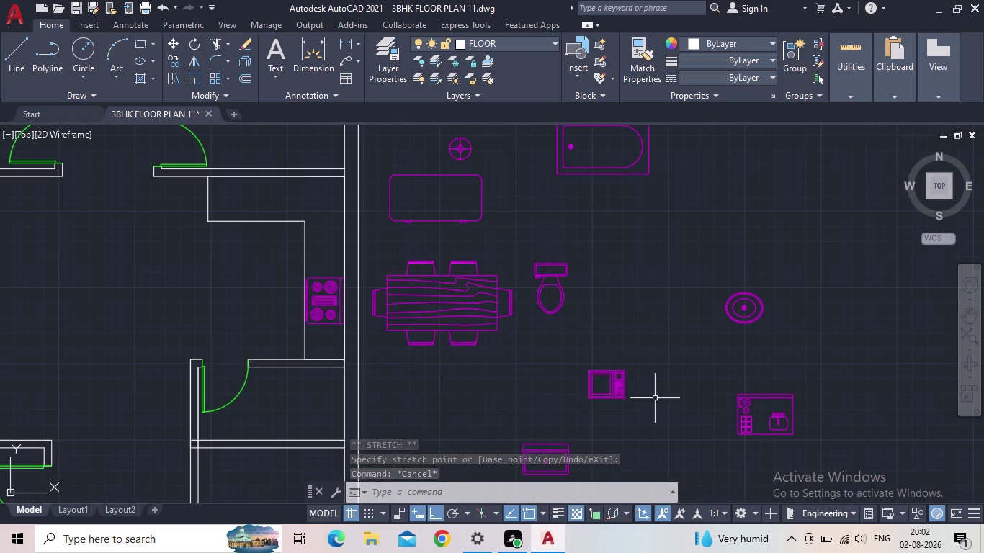
Move the microwave onto the top kitchen counter with Ortho off.
click(627, 389)
click(588, 397)
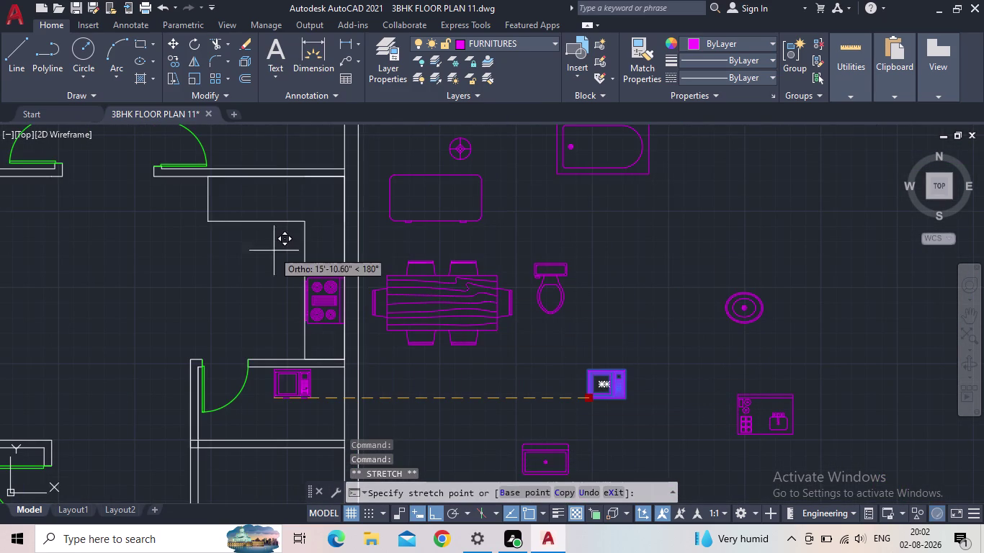
click(435, 517)
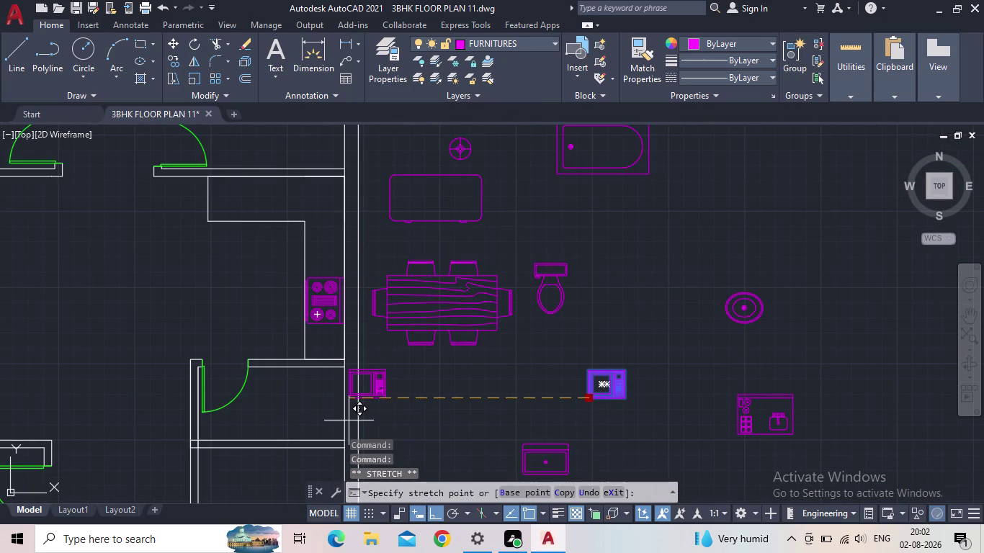
middle_drag(293, 213, 301, 208)
scroll(up, 3)
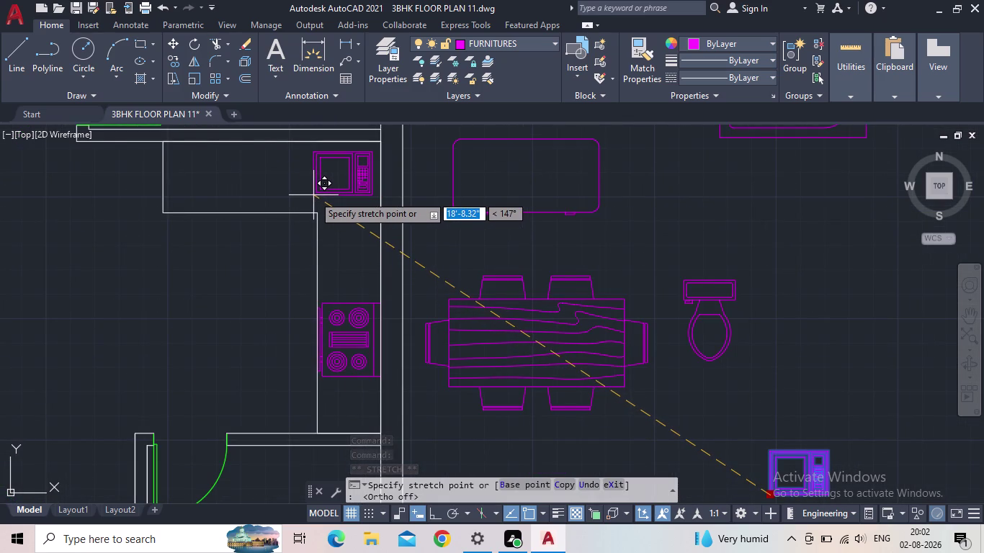
click(313, 195)
key(Escape)
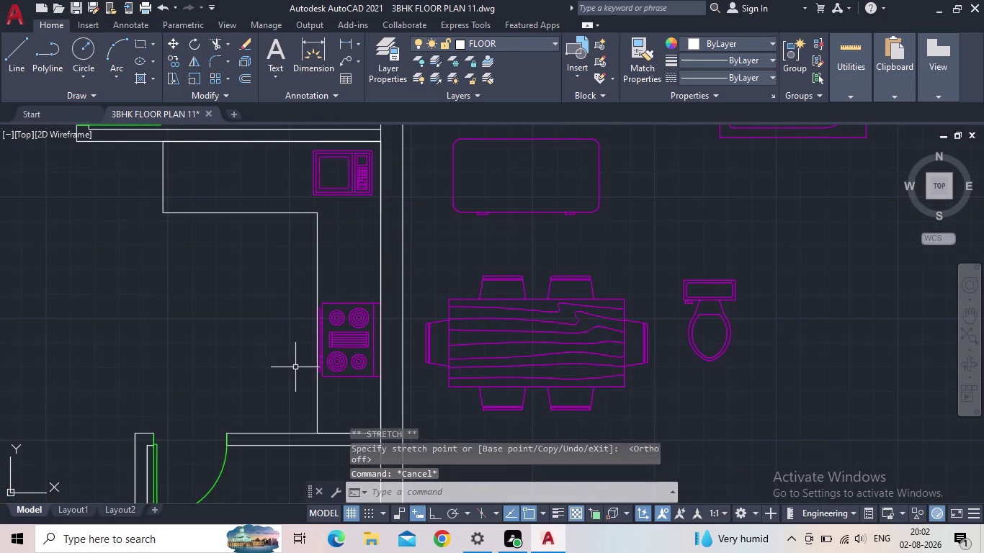
scroll(down, 3)
Move the single sink onto the top counter beside the microwave.
middle_drag(296, 364, 180, 340)
scroll(down, 3)
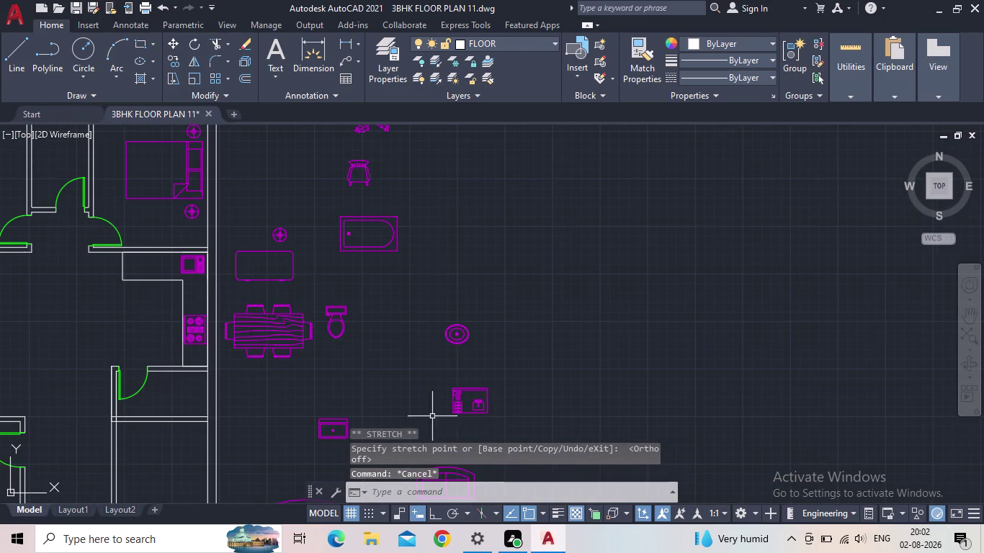
middle_drag(409, 413, 605, 307)
drag(572, 336, 517, 326)
drag(441, 296, 451, 298)
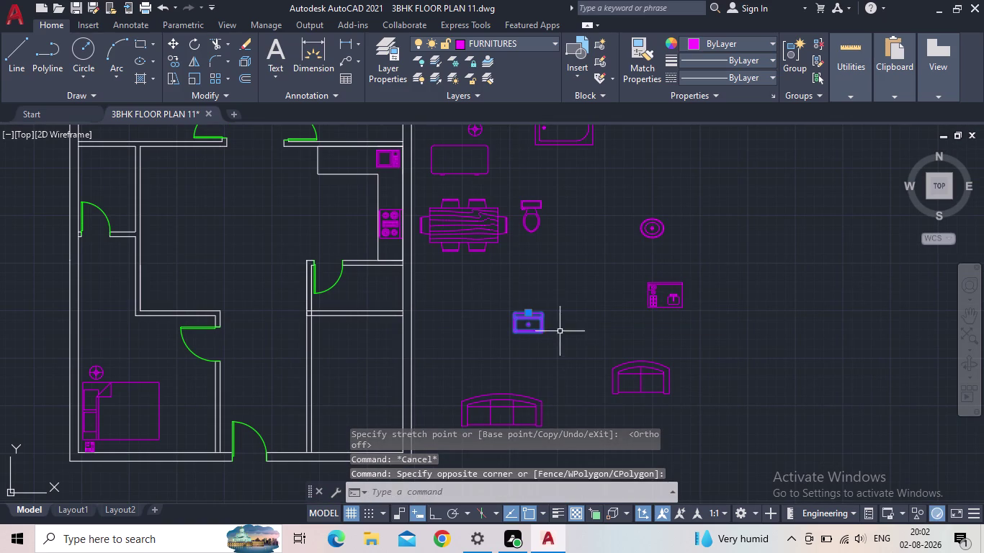
click(527, 312)
middle_drag(300, 201, 342, 281)
scroll(up, 3)
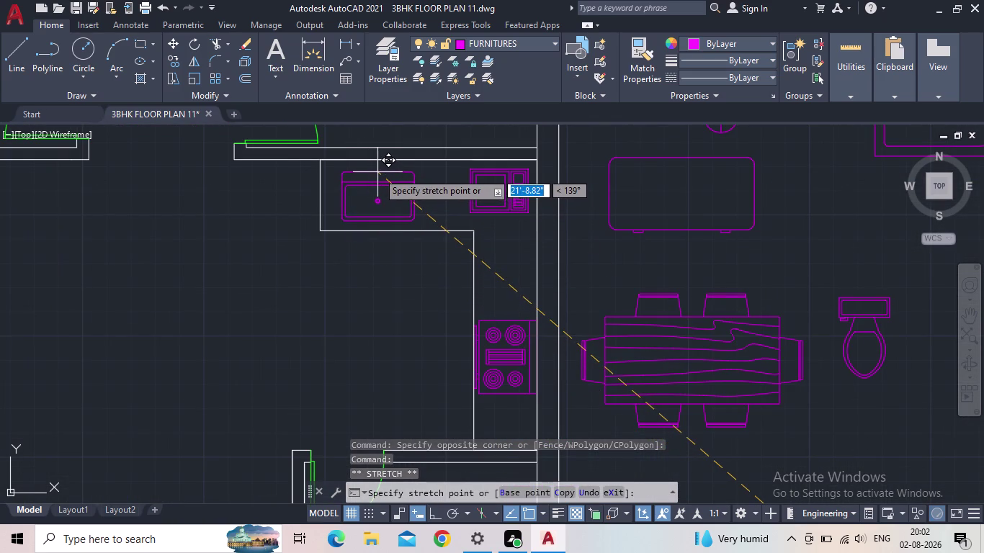
click(377, 172)
key(Escape)
Save the drawing.
scroll(down, 3)
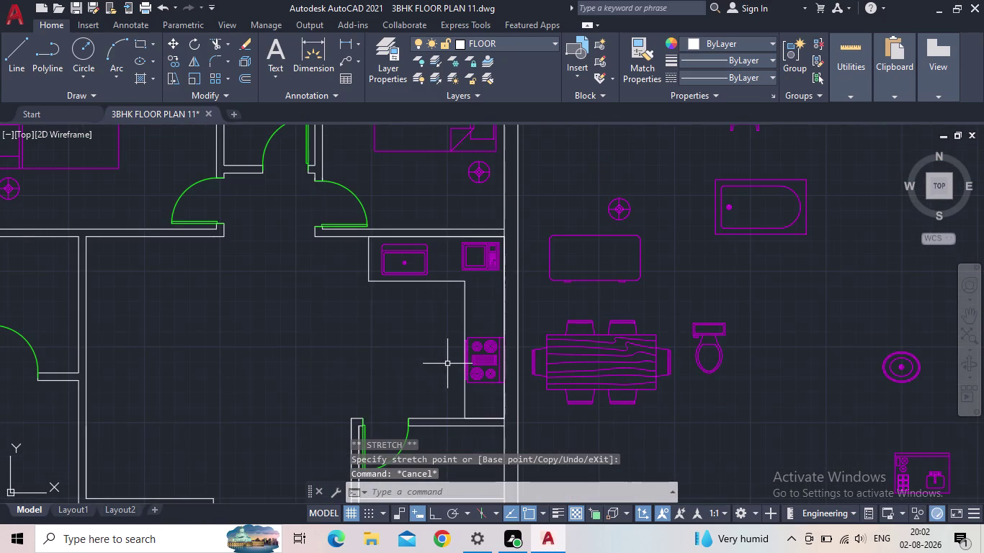
middle_click(445, 364)
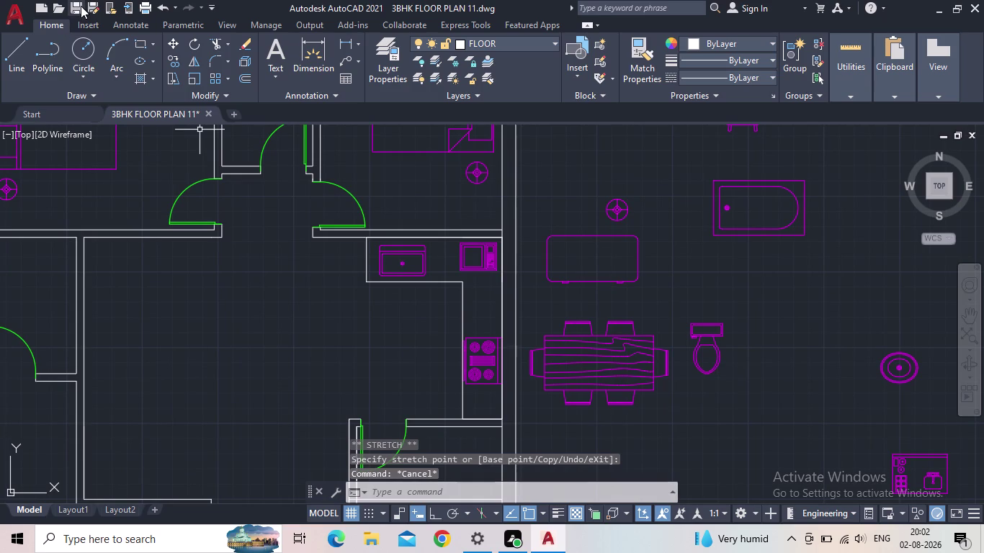
click(80, 5)
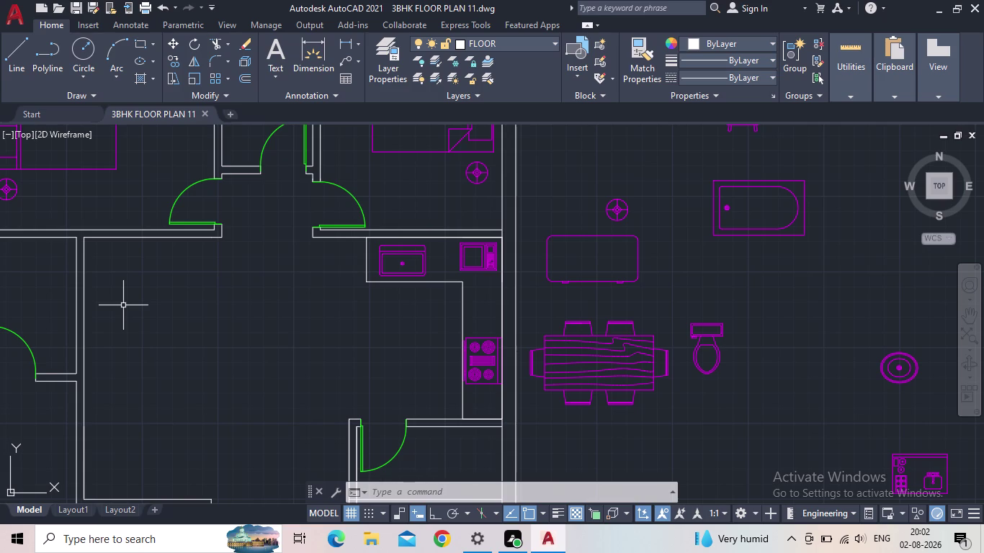
scroll(down, 3)
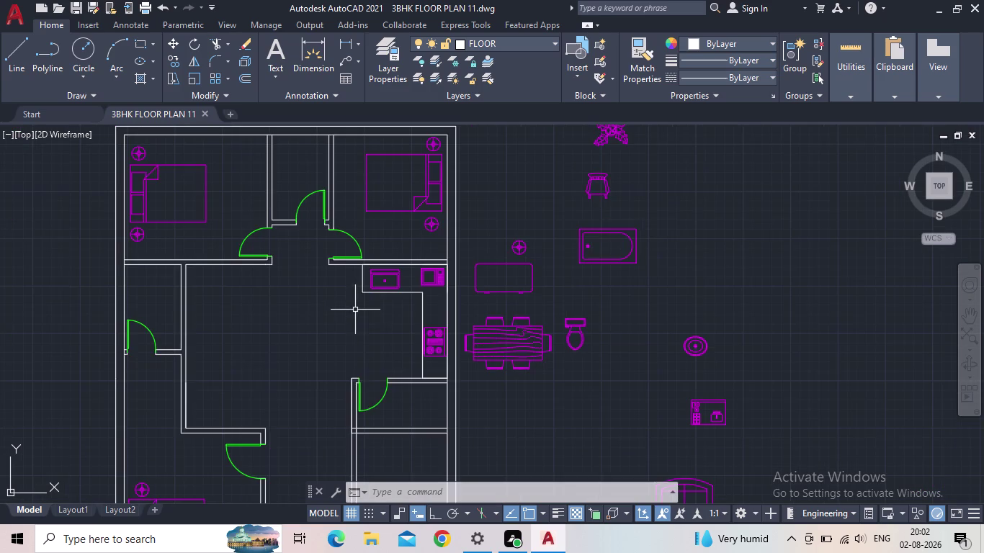
middle_drag(362, 316, 348, 274)
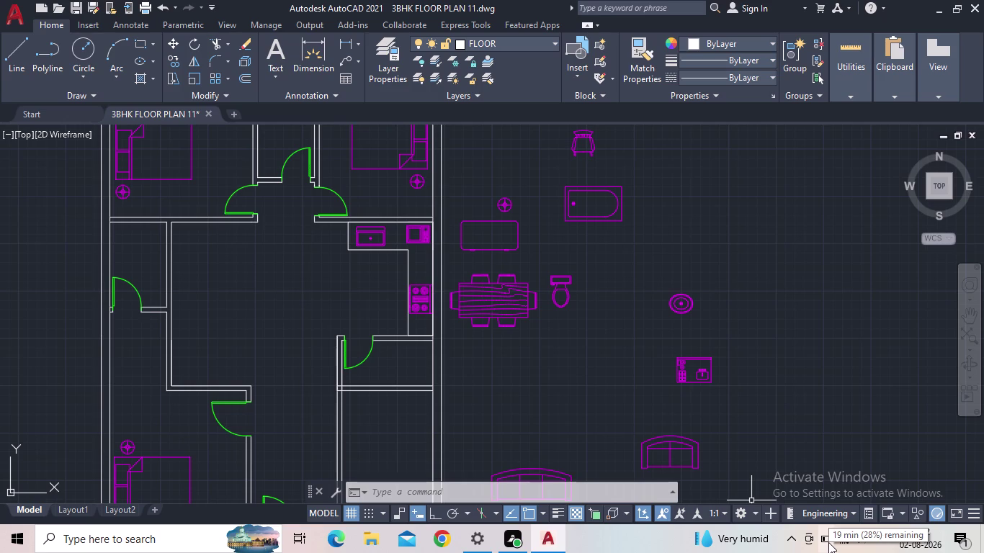
scroll(down, 3)
scroll(up, 3)
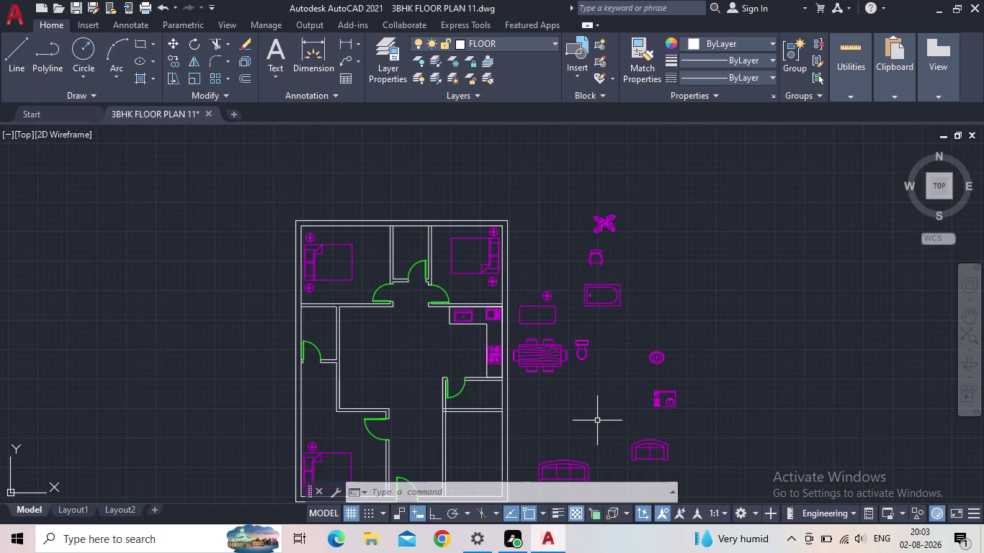
middle_drag(606, 407, 663, 388)
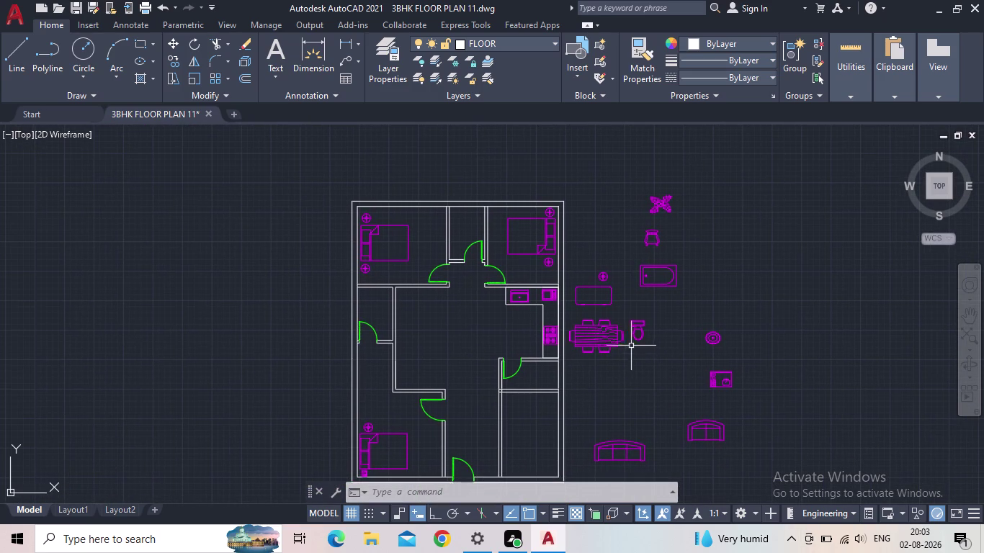
Start rotating the dining table, then cancel the unwanted rotation.
click(601, 337)
key(r)
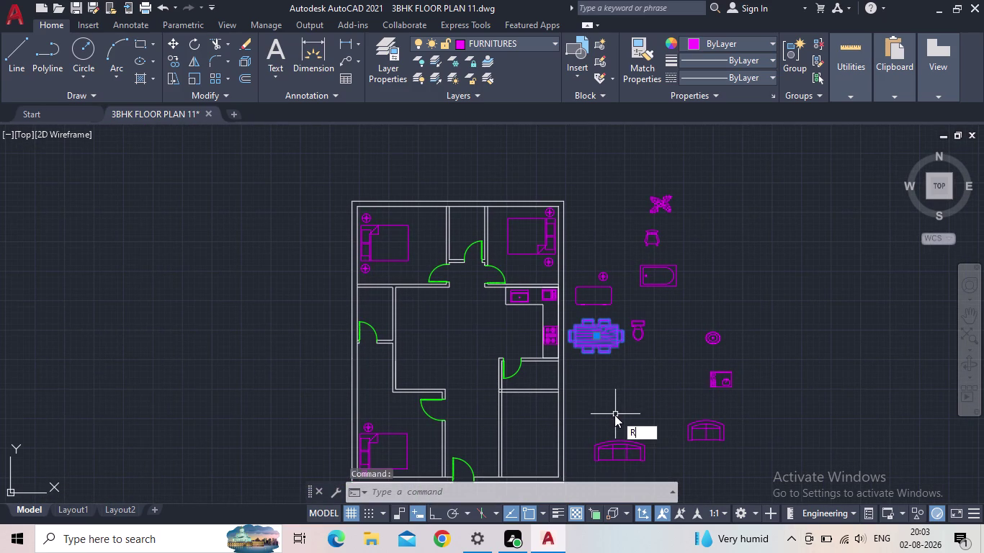
key(o)
key(Return)
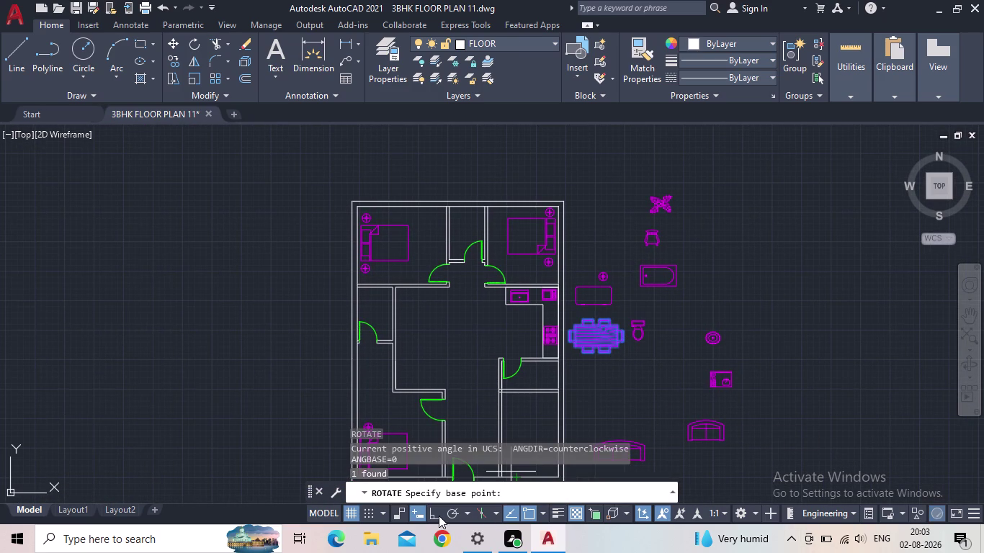
click(438, 516)
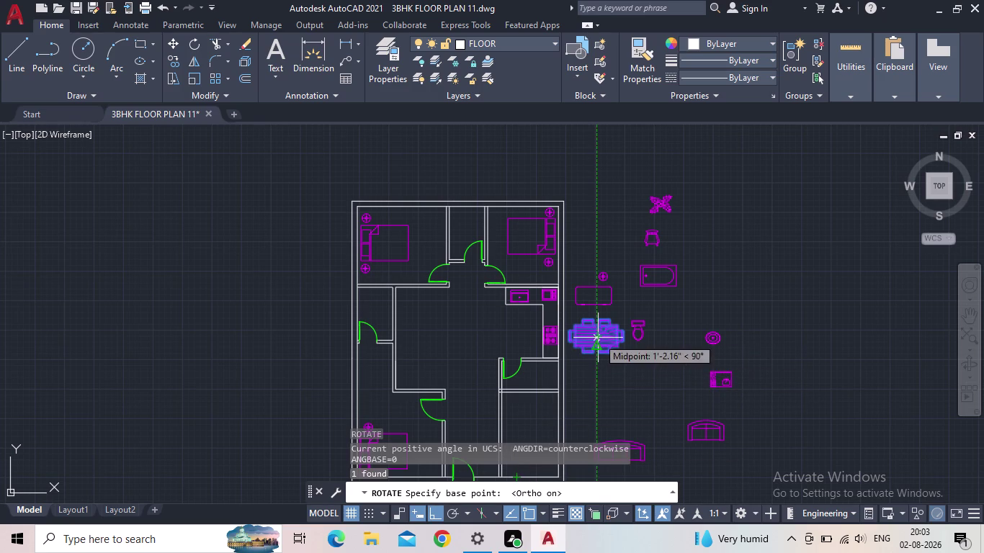
click(598, 338)
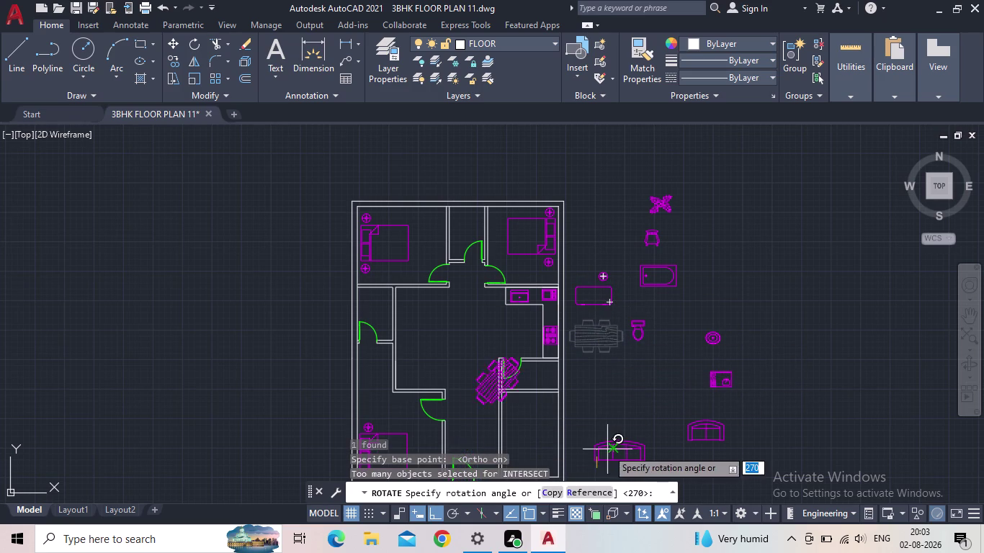
key(Escape)
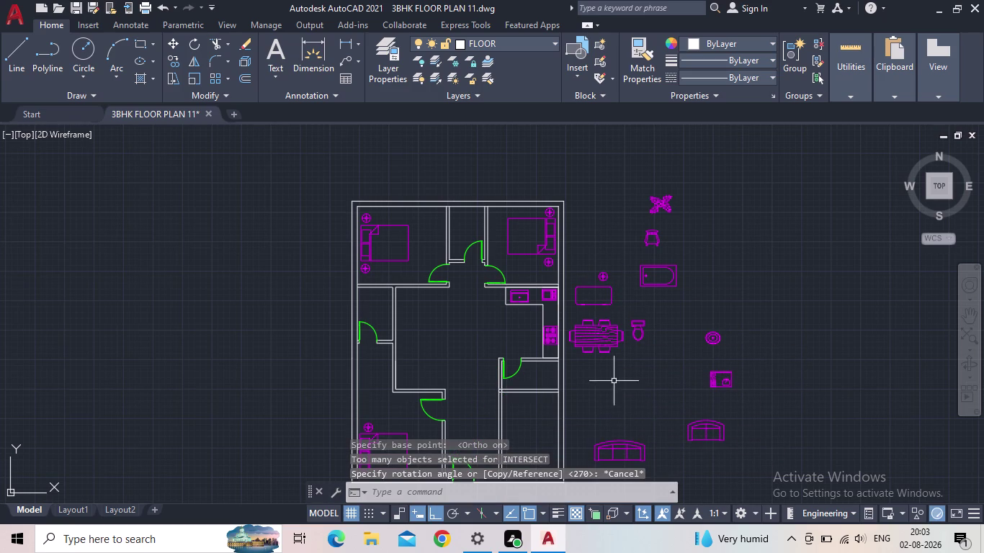
scroll(down, 3)
scroll(up, 3)
scroll(down, 3)
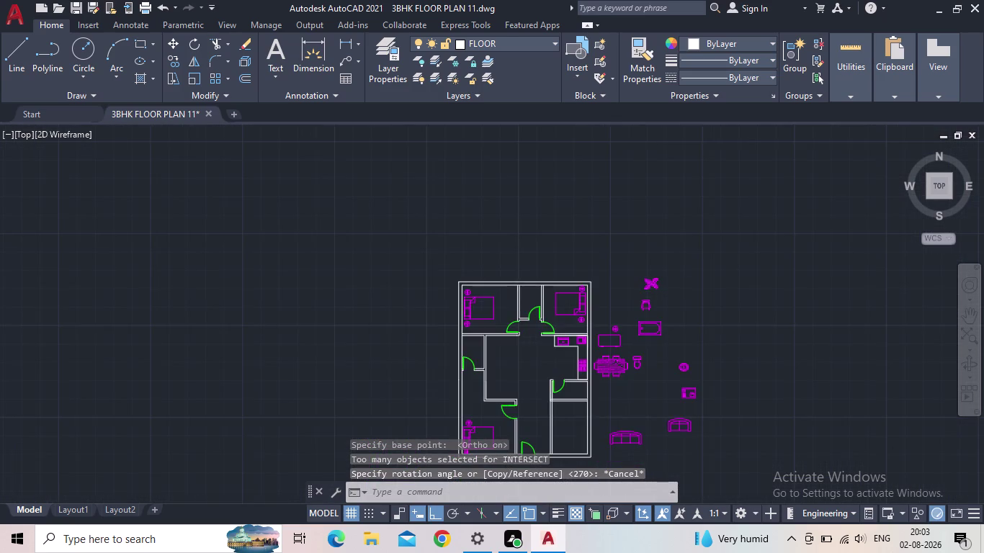
scroll(up, 3)
Rotate the dining table 90° about its centre so it stands upright.
click(632, 382)
key(r)
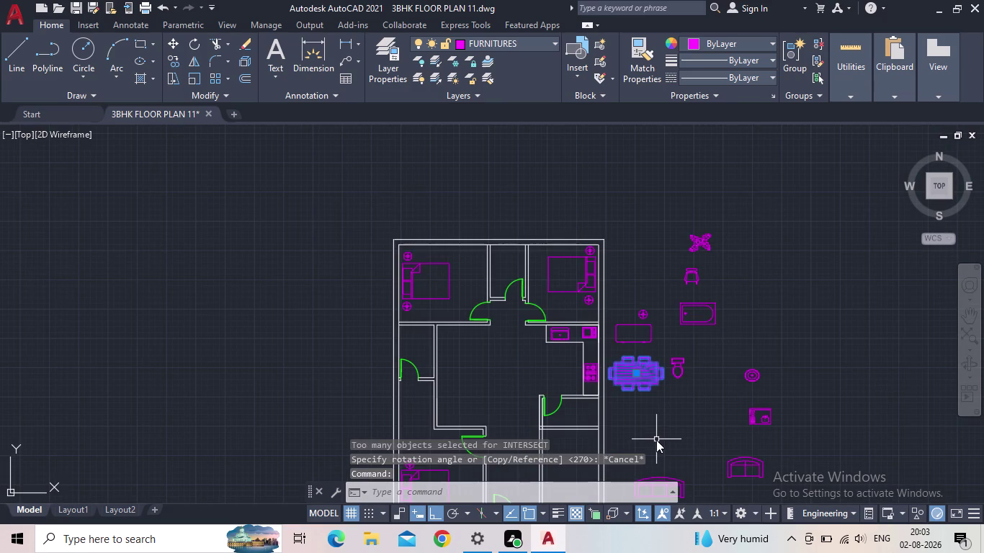
key(o)
key(Return)
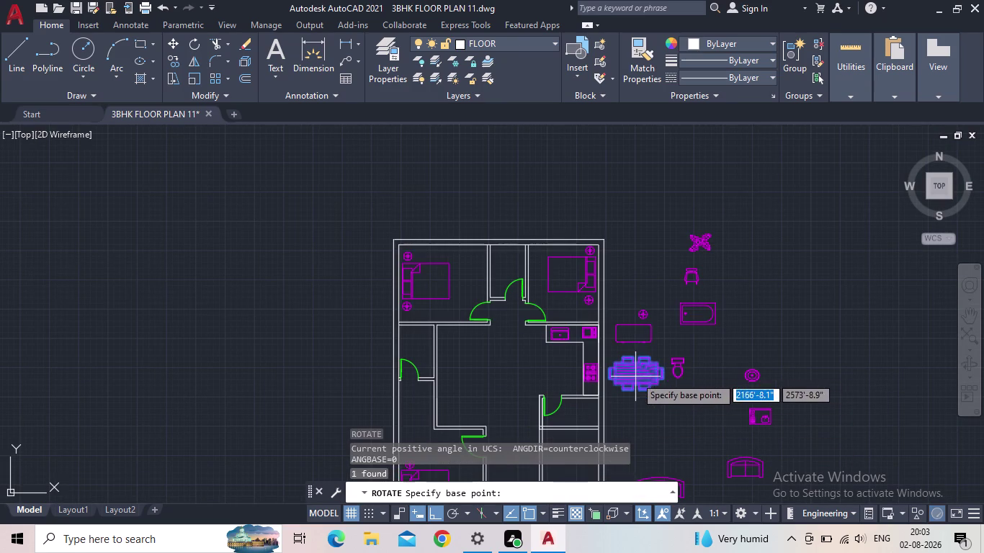
click(635, 377)
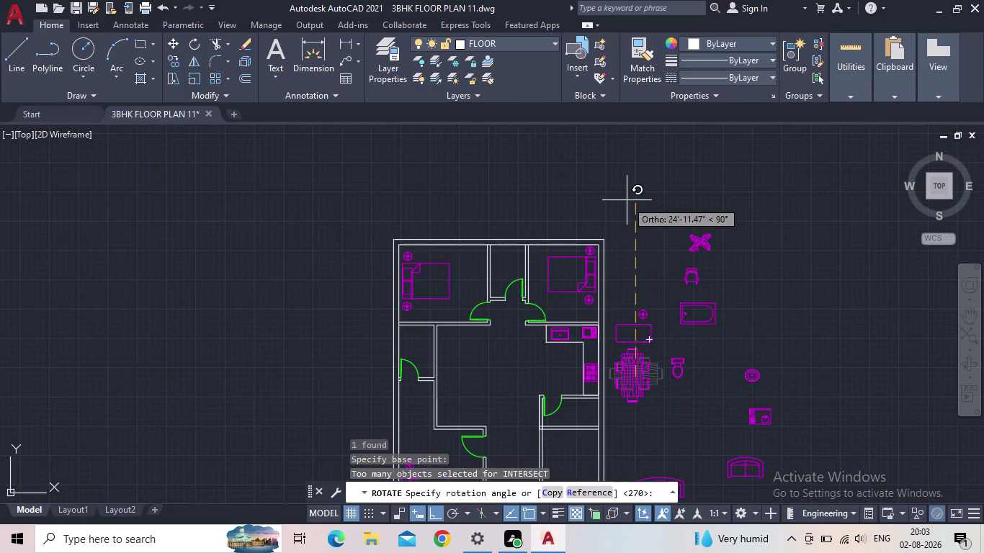
click(626, 200)
key(Escape)
Grip-move the upright dining table into the central hall.
click(632, 377)
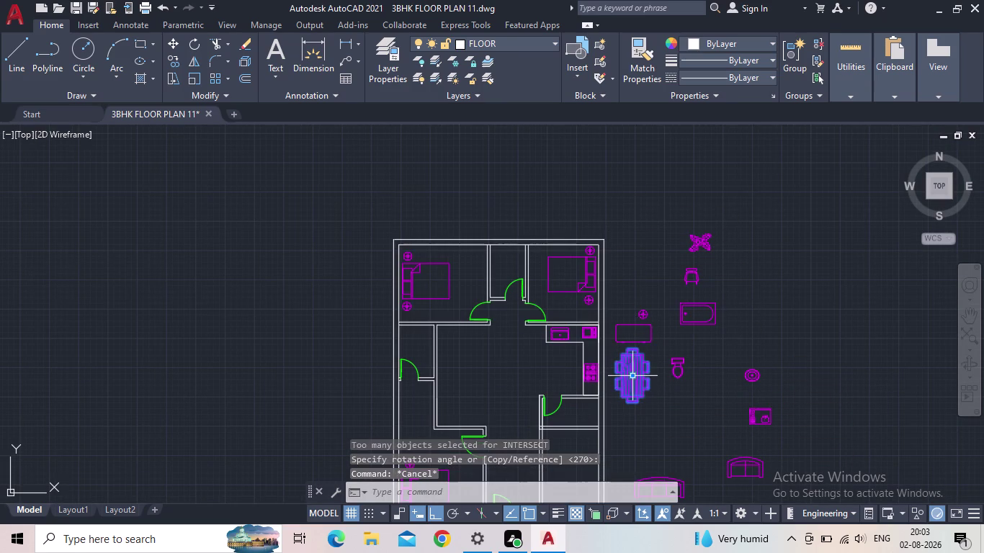
click(633, 375)
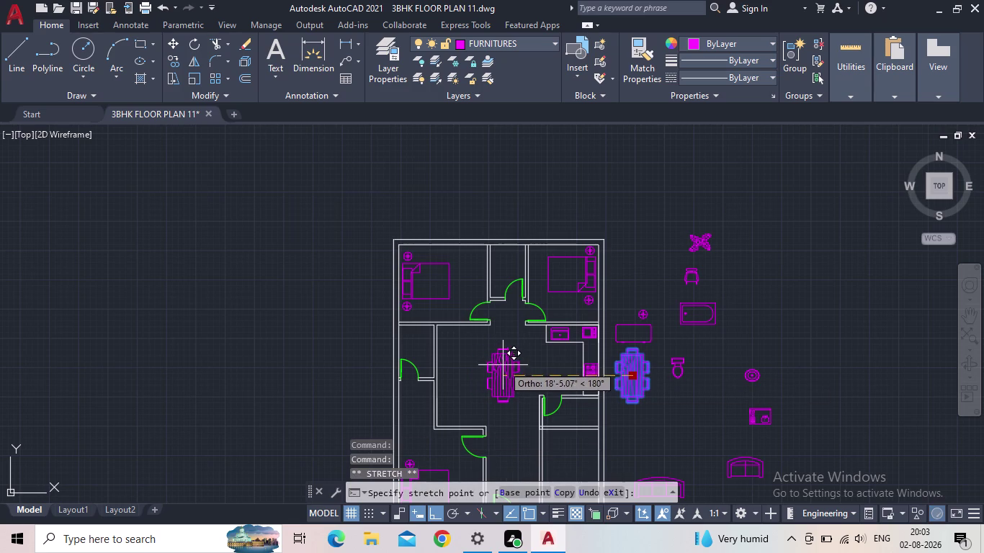
scroll(up, 3)
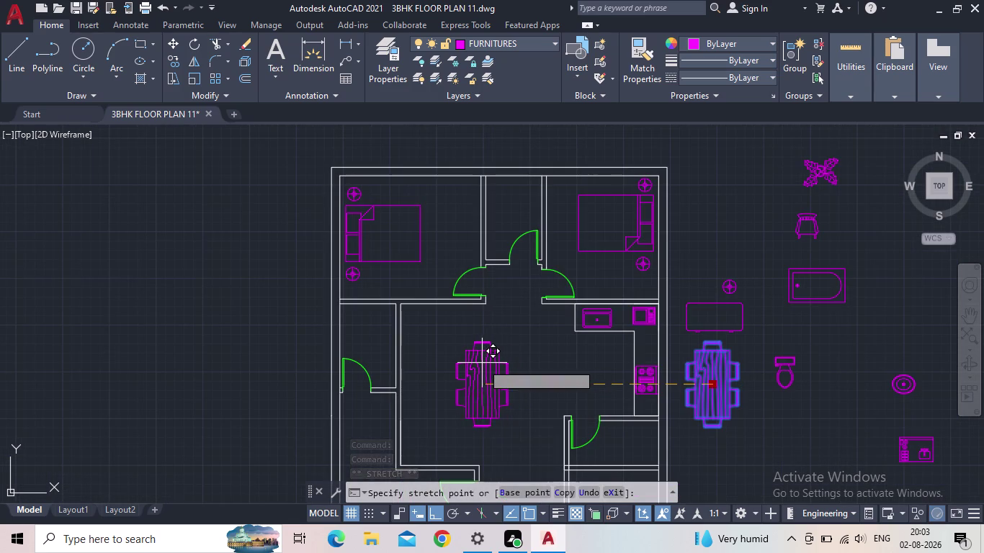
click(478, 363)
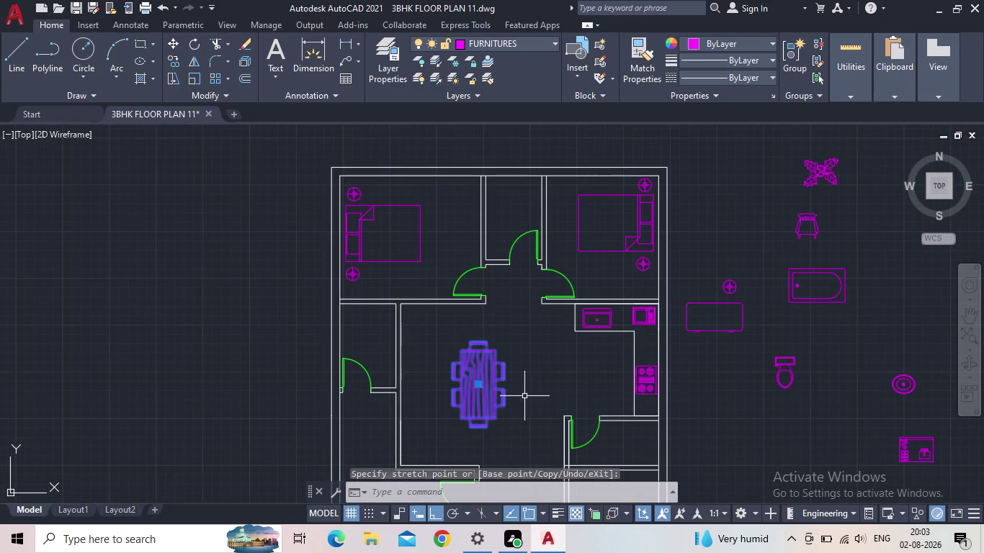
scroll(down, 3)
middle_drag(524, 396, 514, 387)
key(Escape)
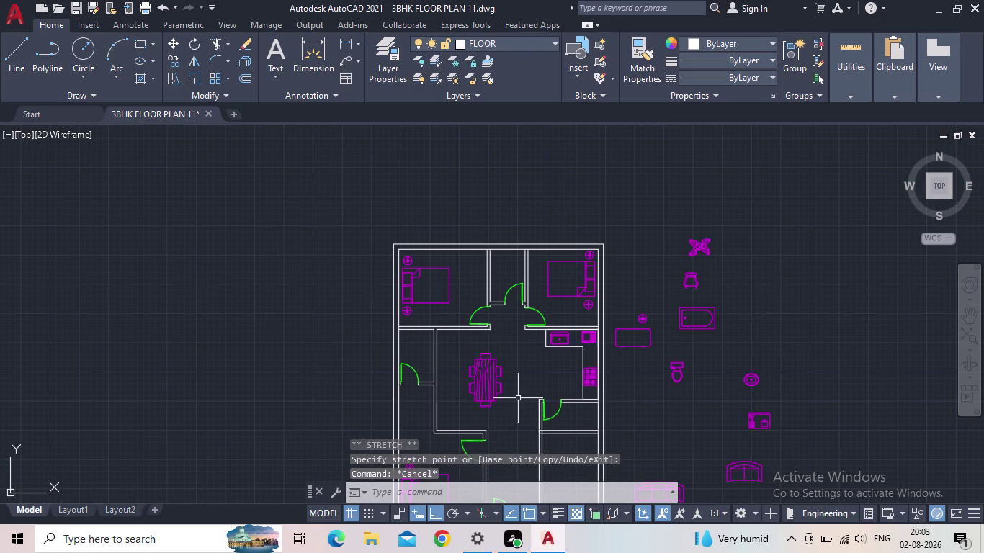
middle_drag(518, 400, 501, 342)
scroll(down, 3)
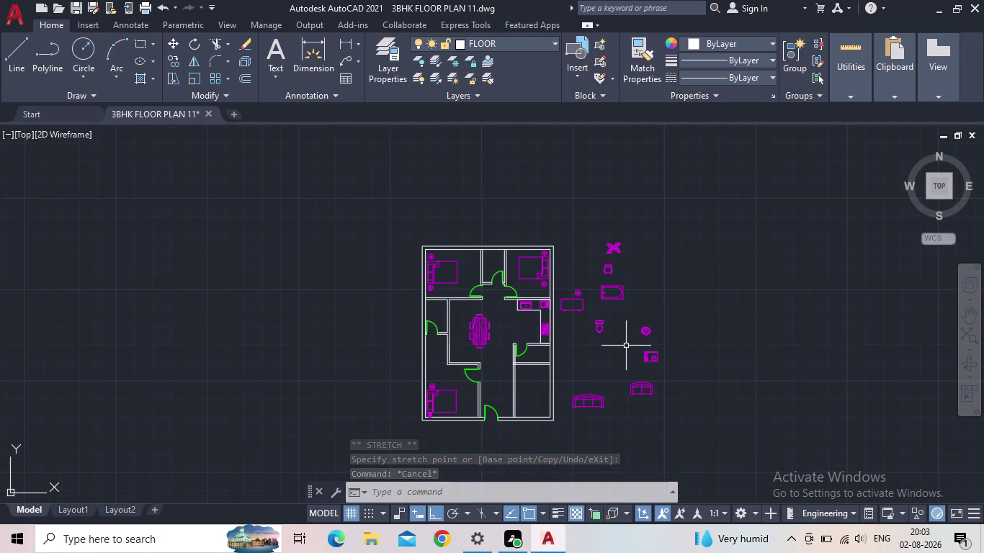
scroll(up, 3)
click(600, 334)
Copy the toilet block with CO into the bathroom left of the hall, Ortho off.
click(568, 306)
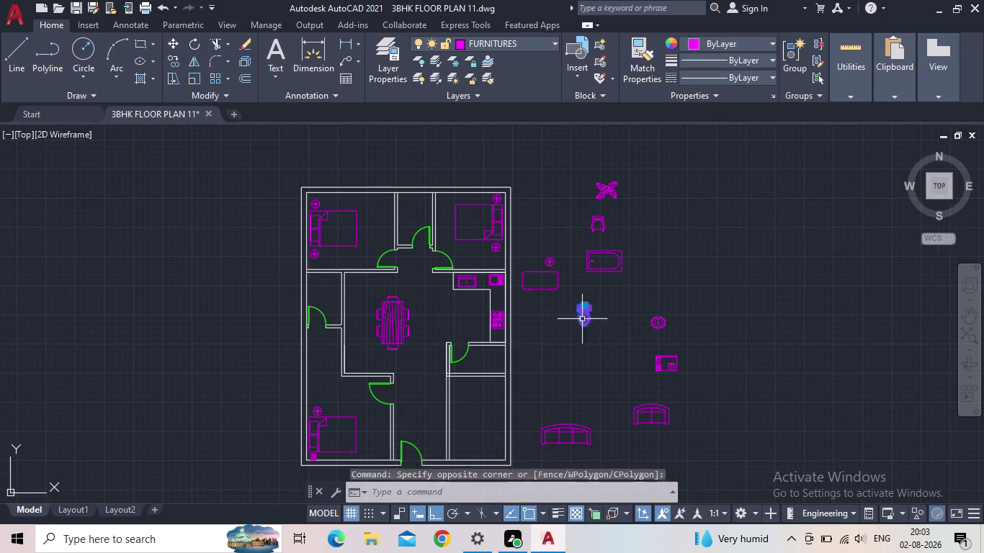
text(CO)
key(Return)
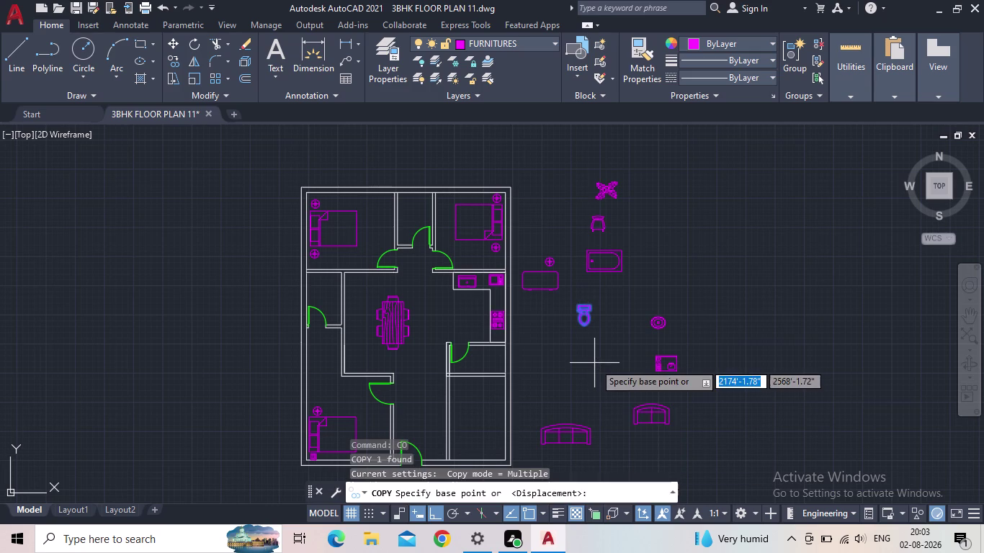
drag(582, 306, 572, 308)
scroll(up, 3)
middle_drag(413, 357, 440, 347)
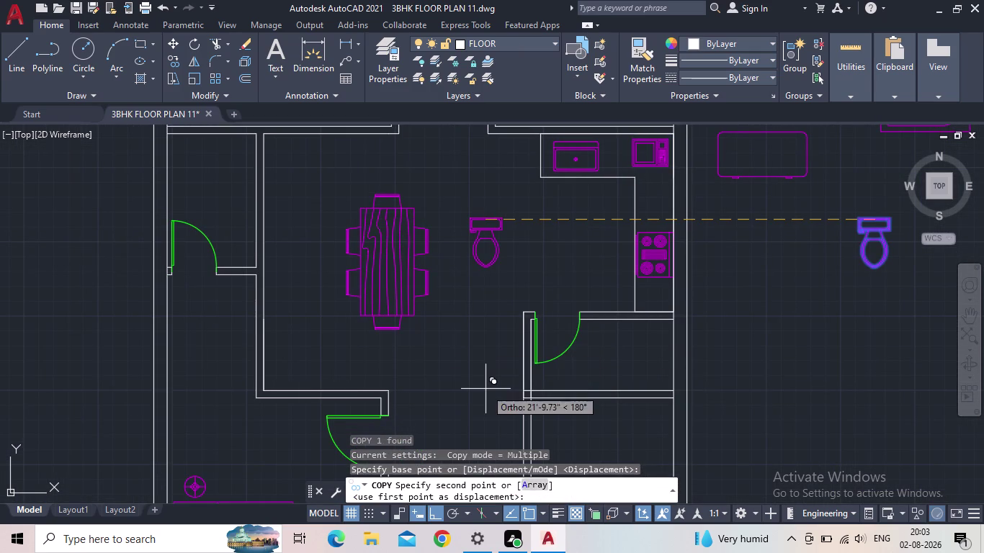
click(435, 515)
middle_drag(211, 263, 356, 340)
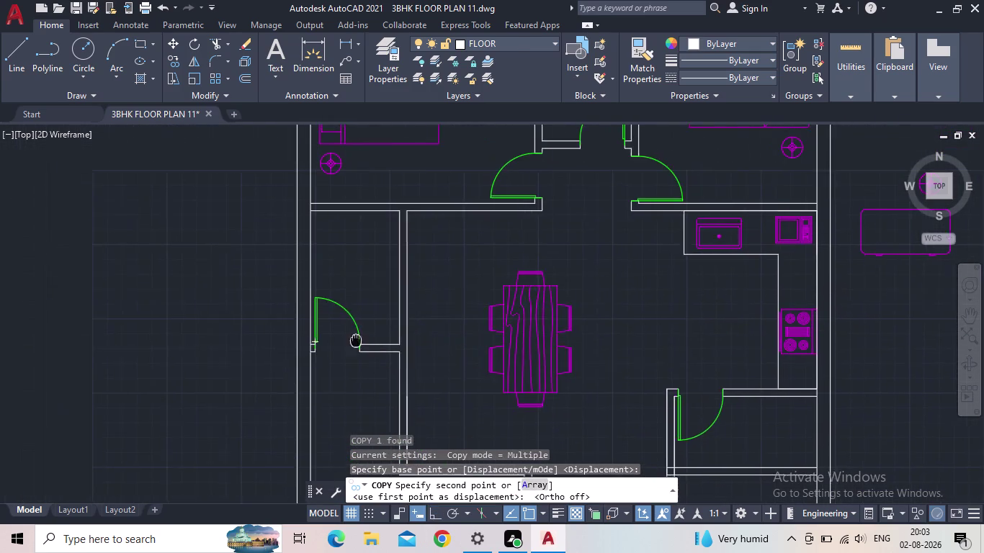
scroll(up, 3)
scroll(down, 3)
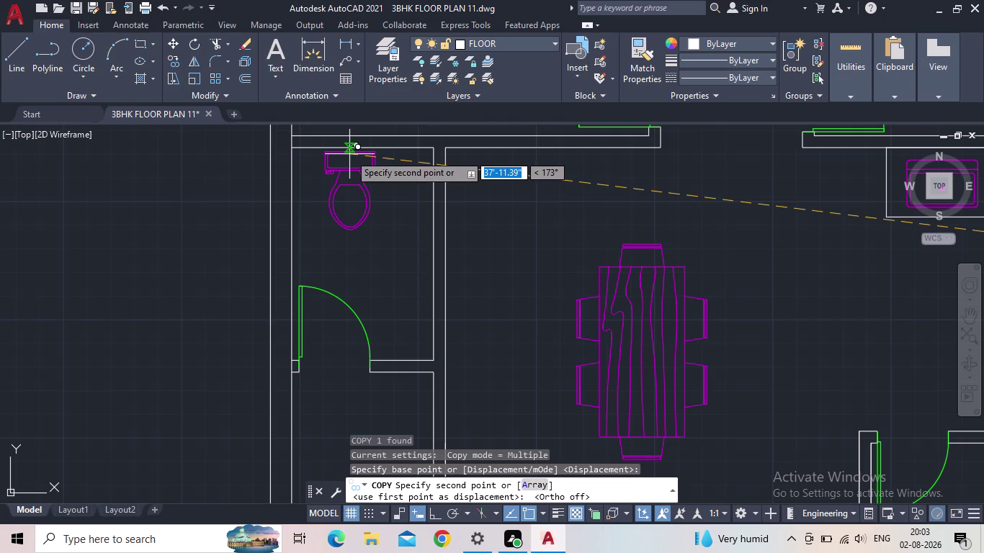
click(350, 160)
Place a second toilet copy in the bathroom between the upper bedrooms and end copying.
scroll(down, 3)
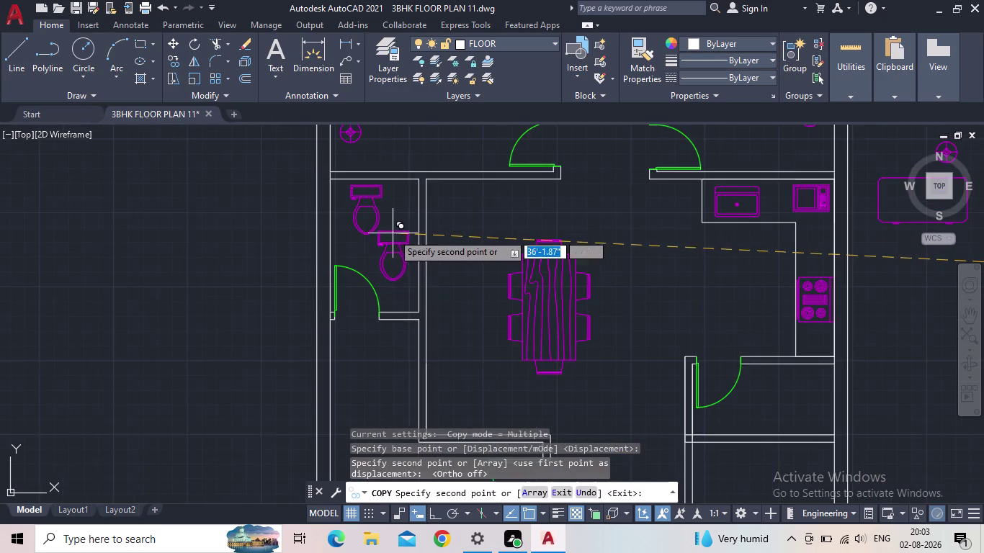
middle_drag(392, 233, 334, 246)
scroll(down, 3)
middle_drag(422, 266, 330, 377)
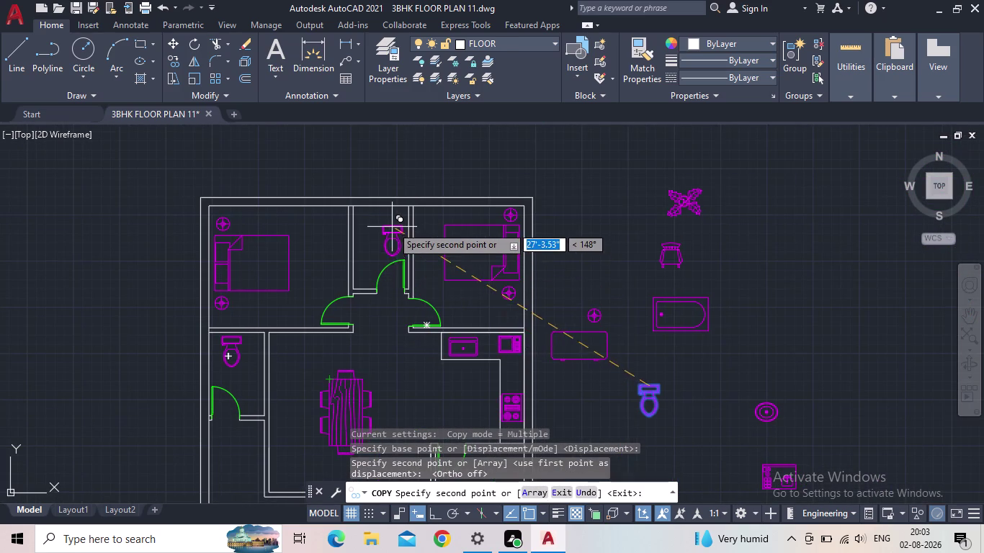
scroll(up, 3)
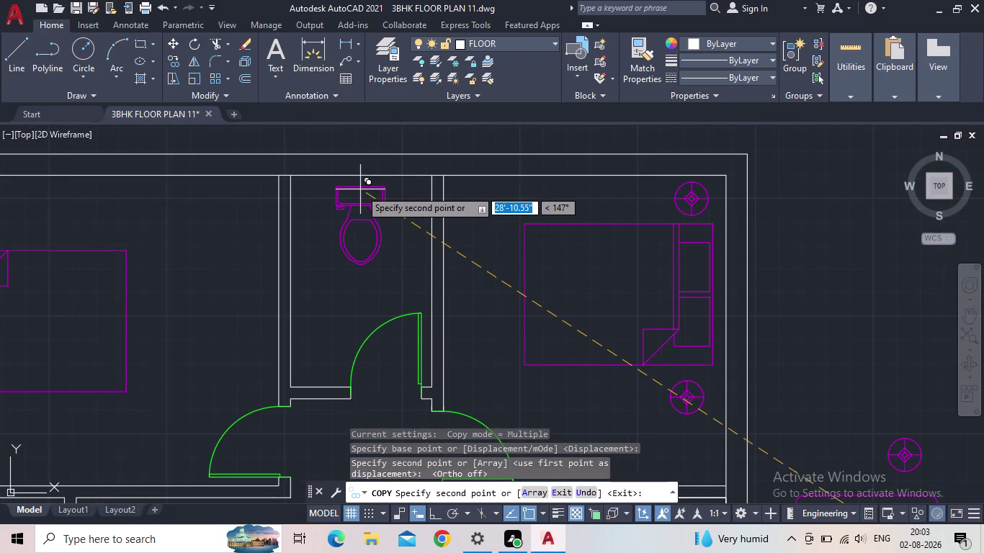
click(360, 189)
scroll(down, 3)
middle_drag(494, 293, 476, 233)
scroll(down, 3)
middle_drag(482, 261, 467, 198)
scroll(down, 3)
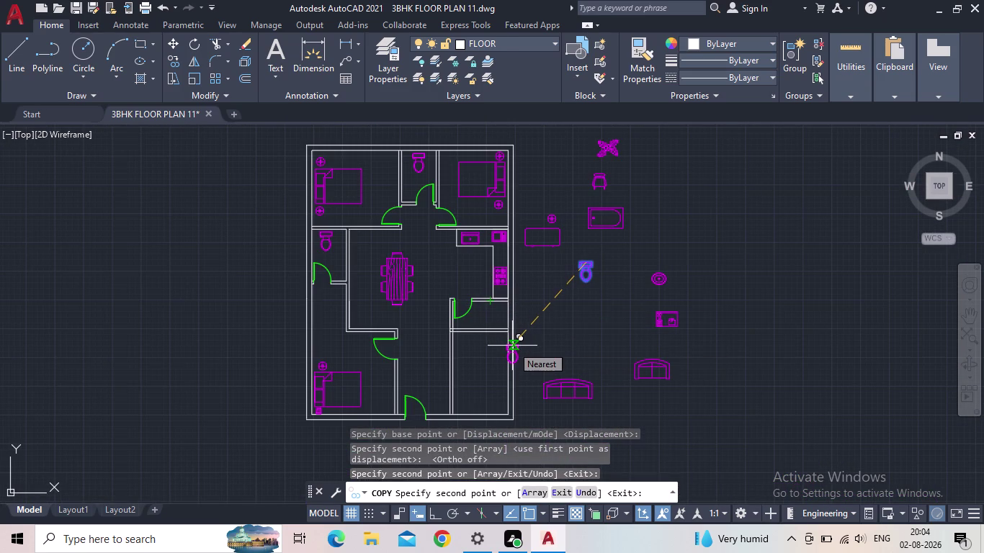
key(Escape)
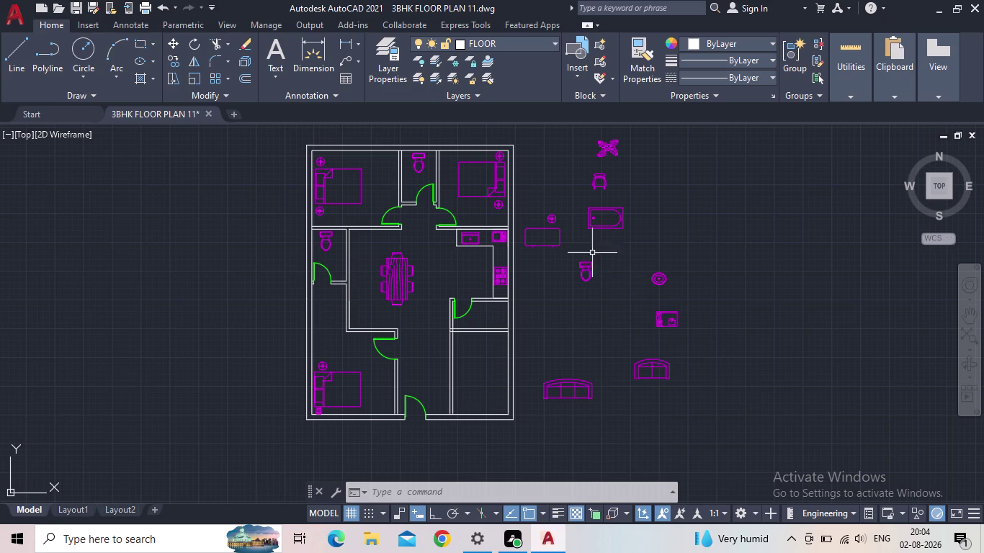
scroll(up, 3)
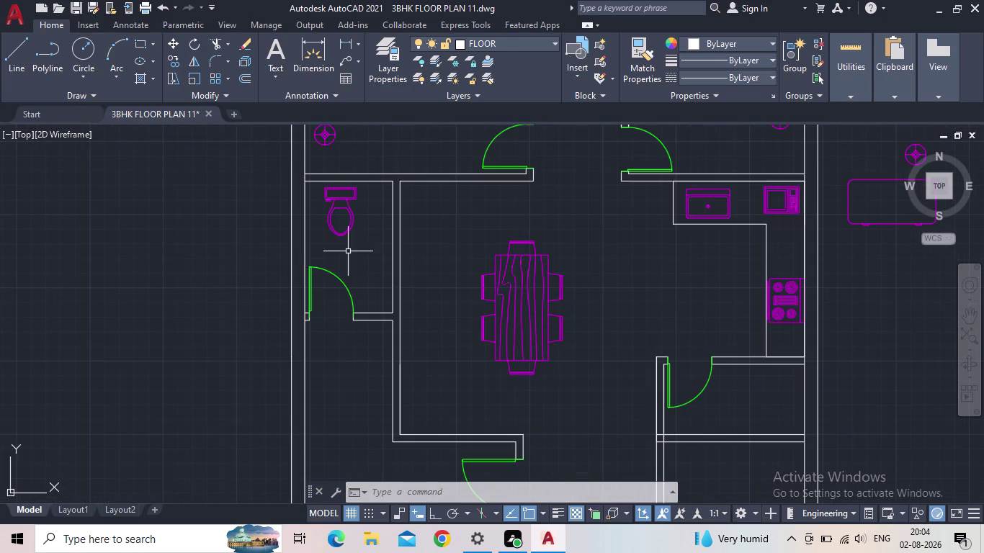
scroll(down, 3)
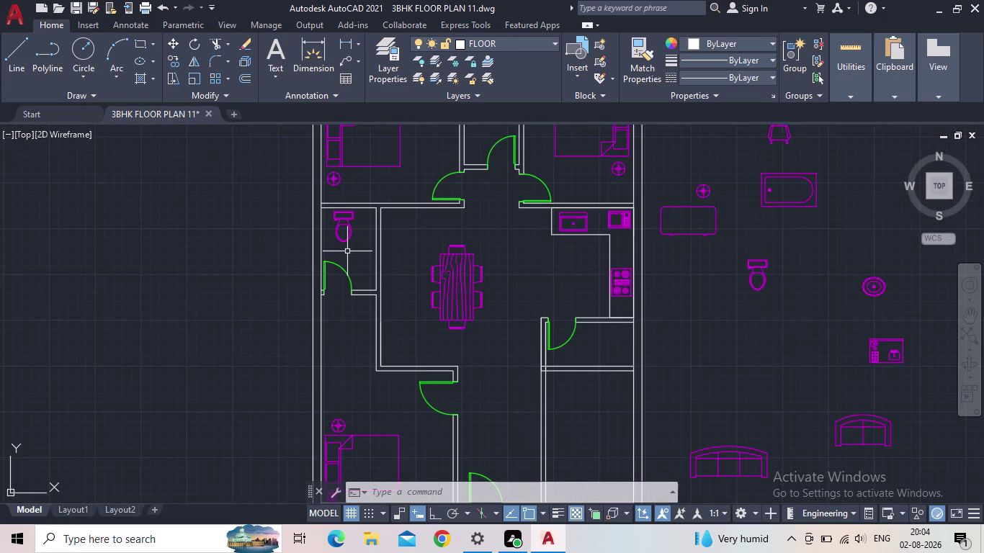